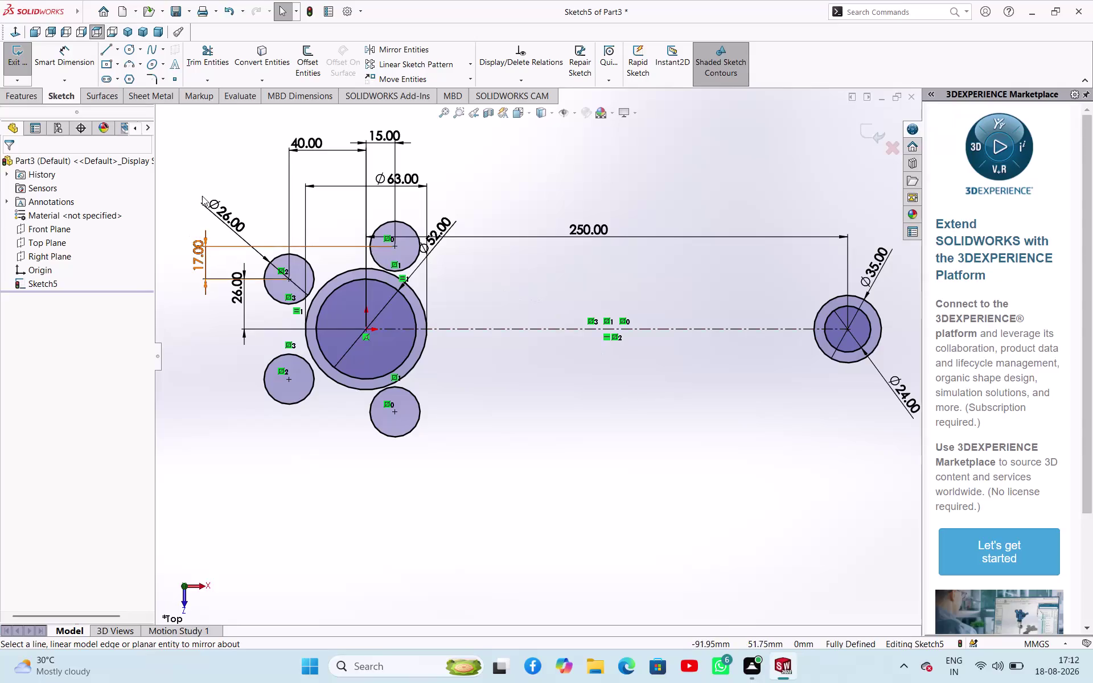
Draw 3-point arcs joining upper-left to top, the two left circles, and lower-left to bottom.
click(131, 59)
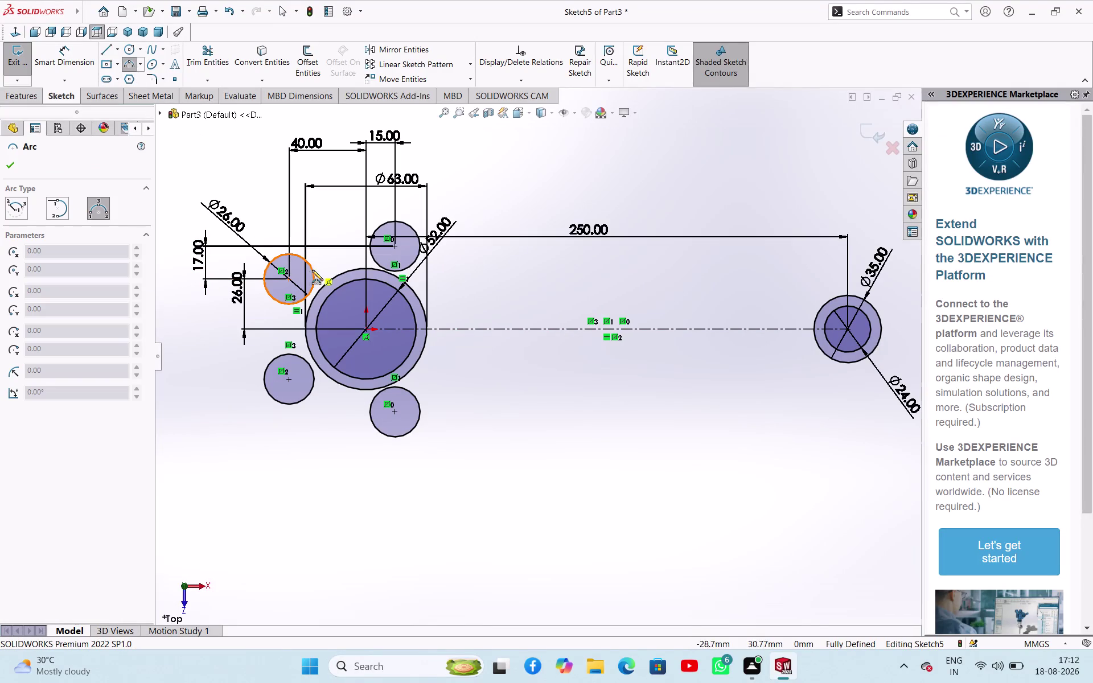
click(309, 266)
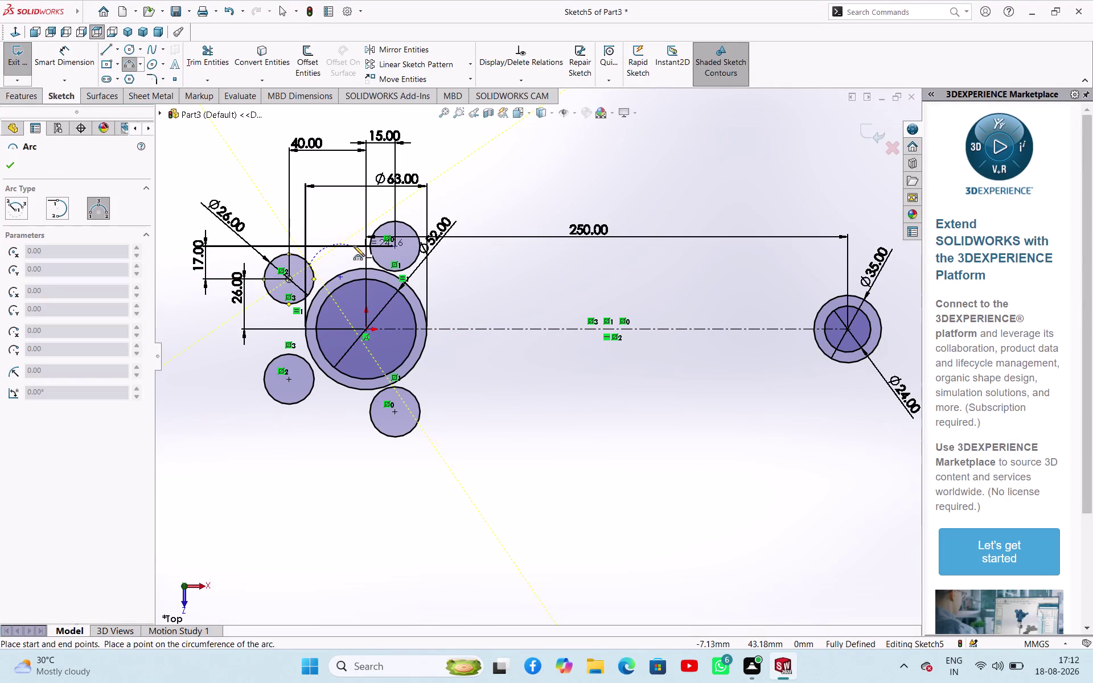
click(369, 241)
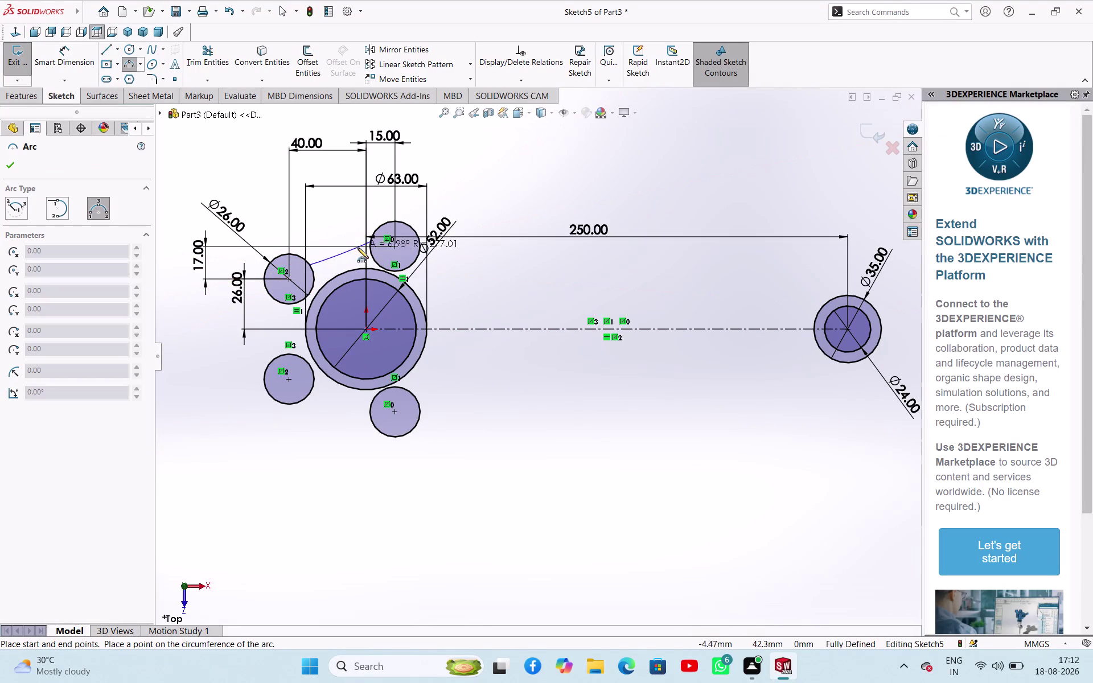
click(353, 256)
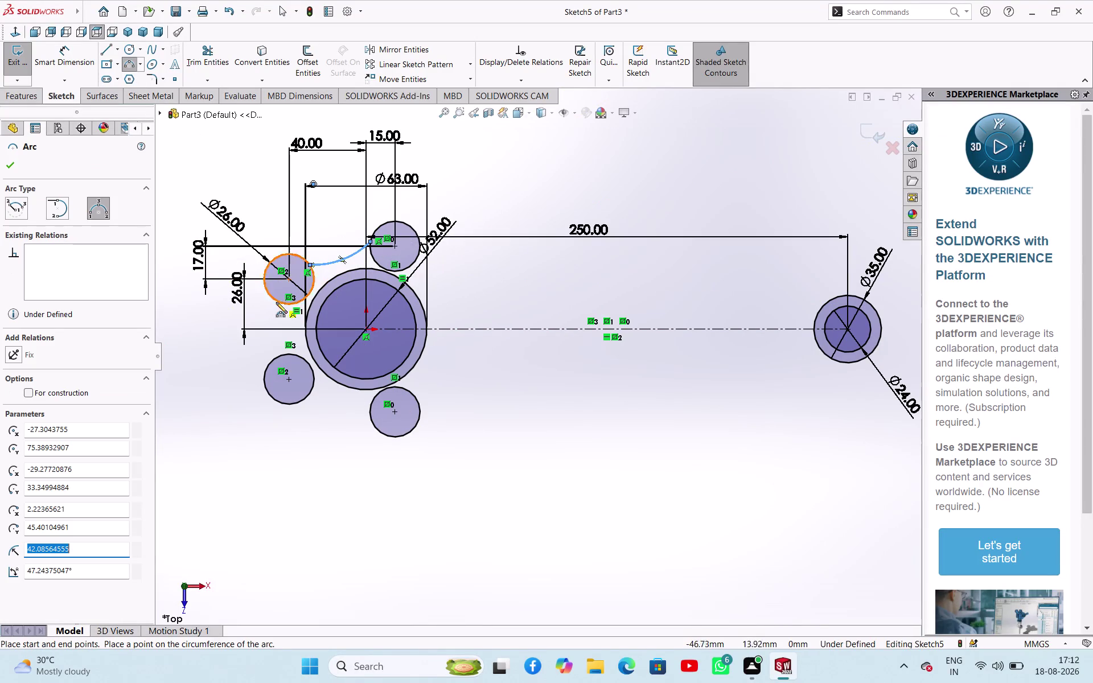
click(278, 301)
click(277, 358)
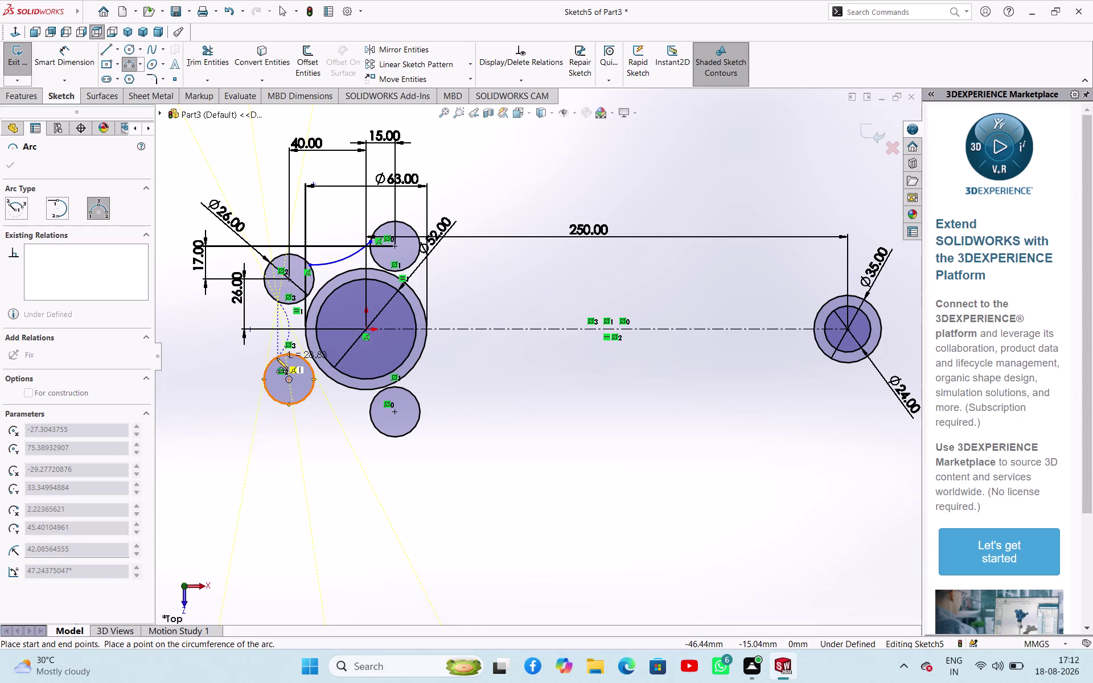
click(297, 338)
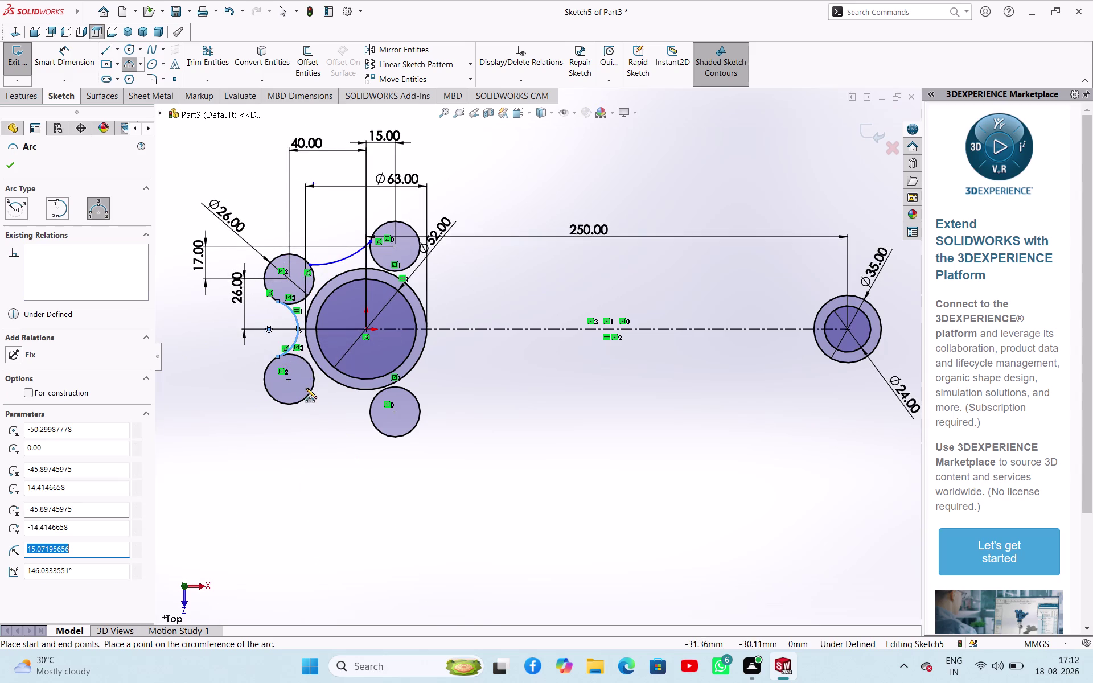
click(297, 404)
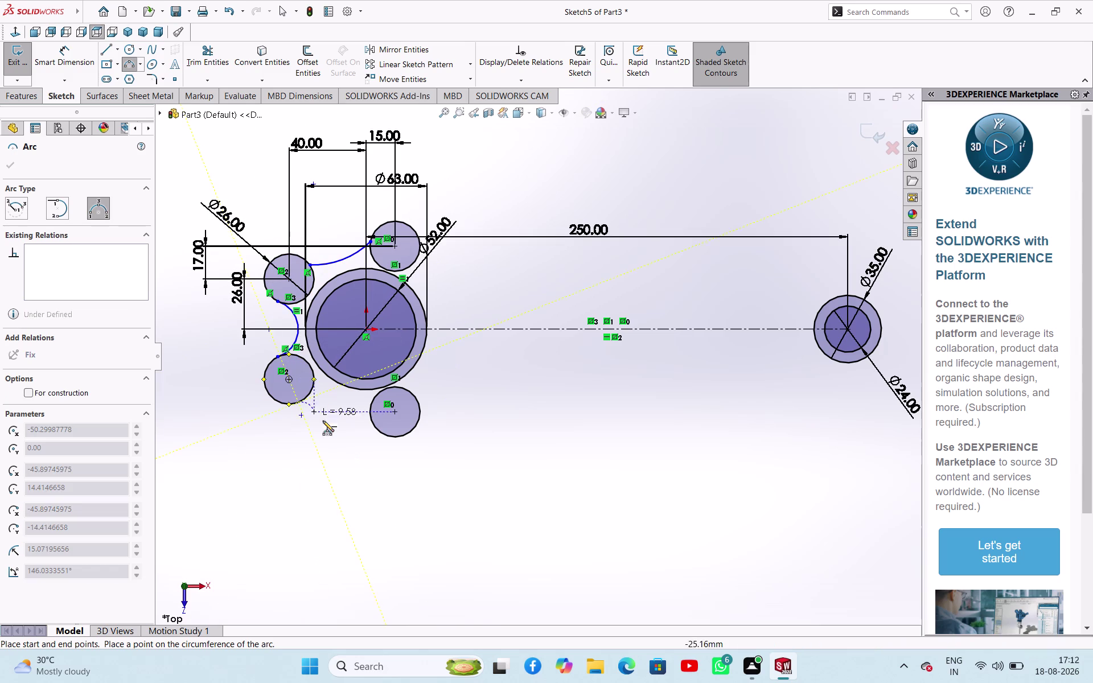
click(370, 423)
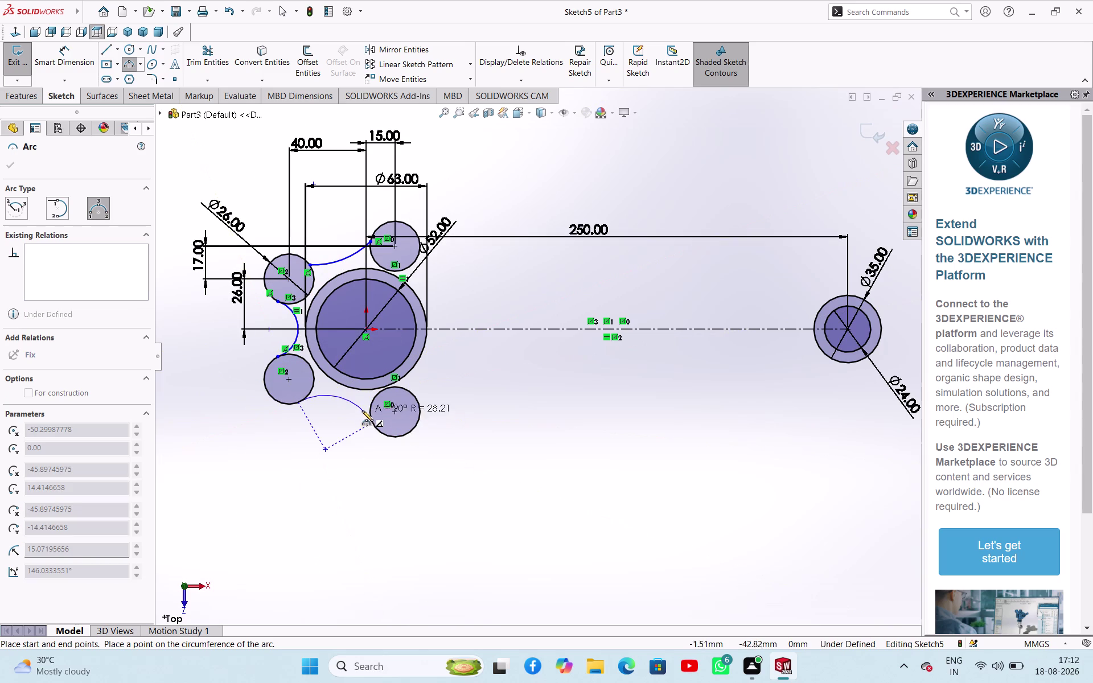
click(358, 400)
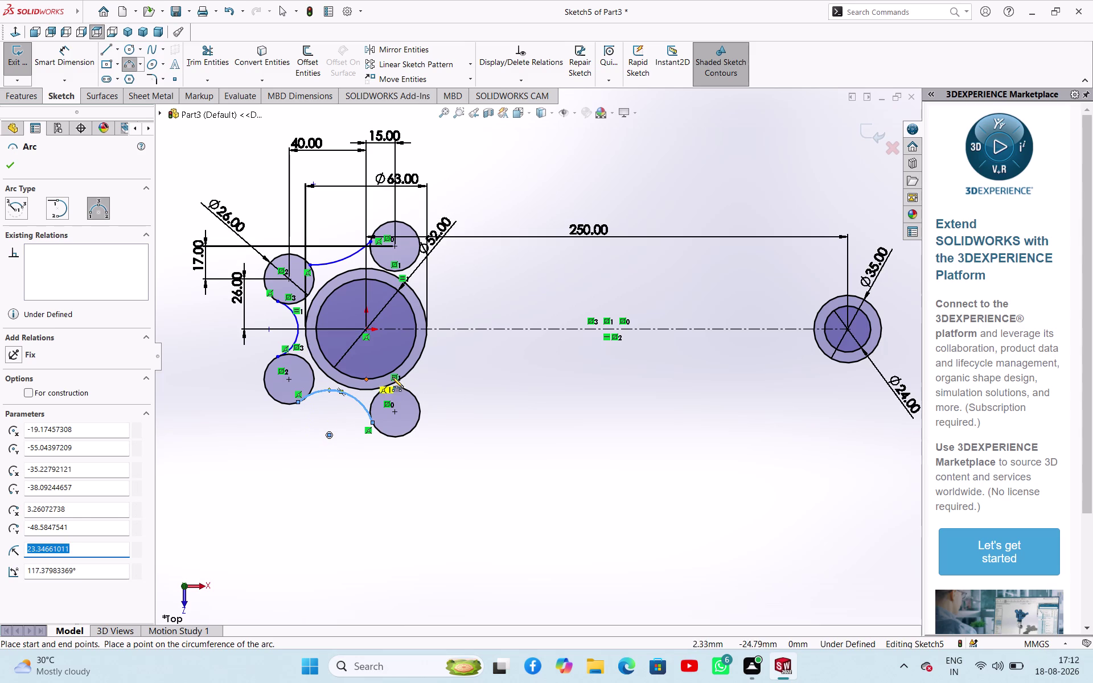
right_click(446, 398)
click(462, 411)
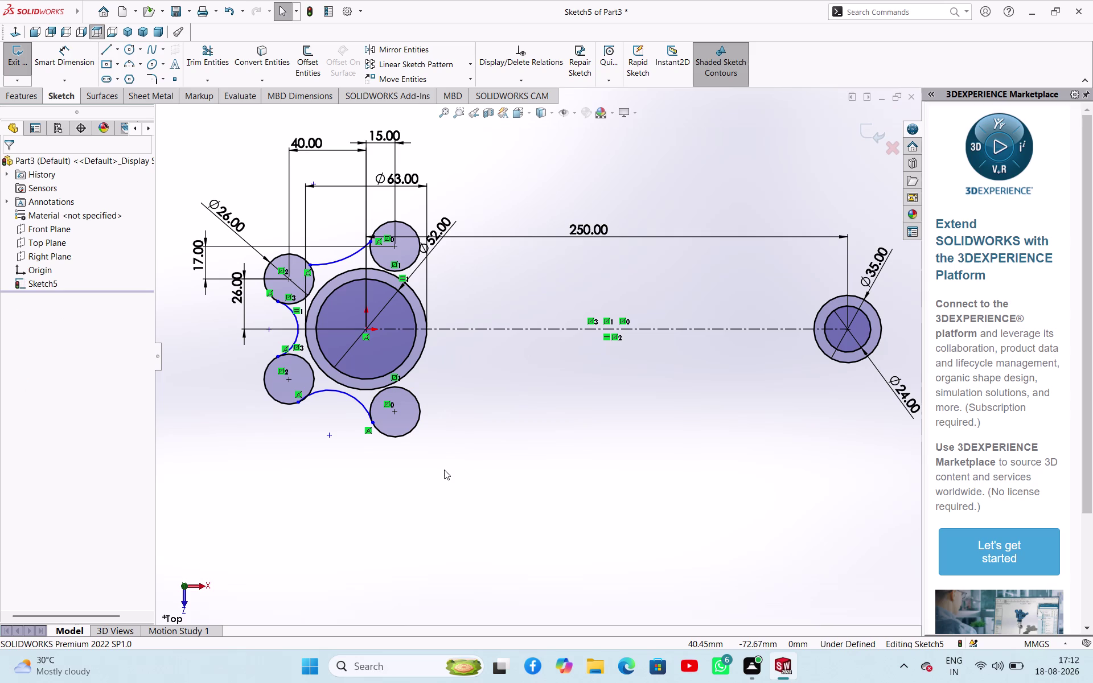
right_drag(365, 497, 377, 439)
Dimension the left and lower connecting arcs to a 72 mm radius.
click(297, 338)
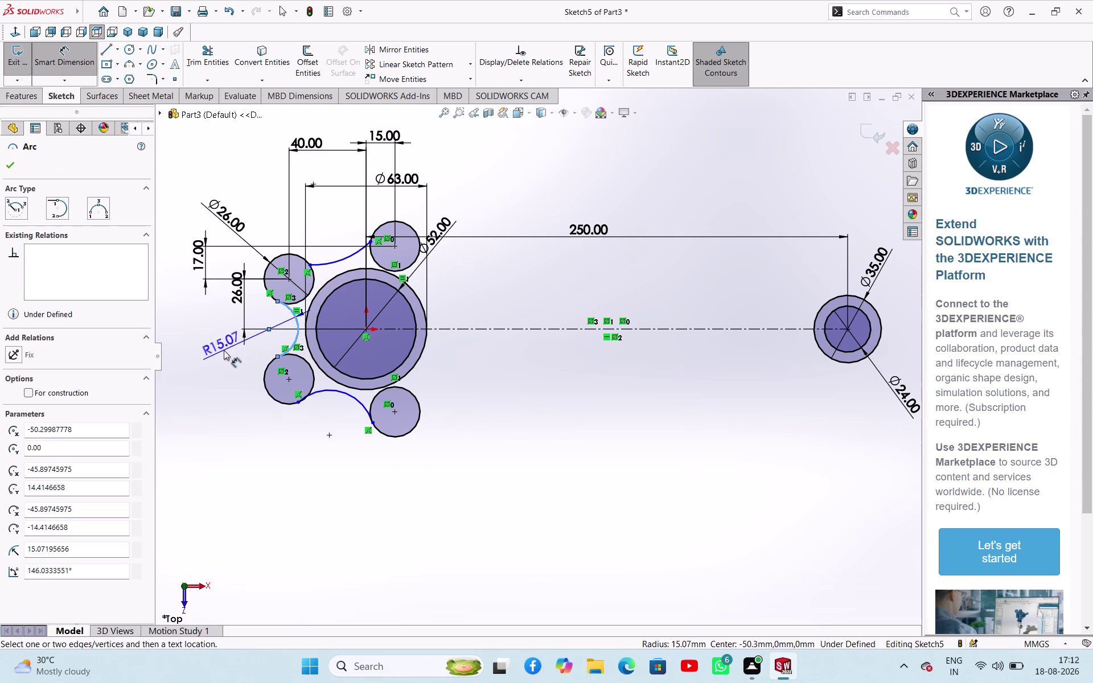
click(224, 350)
text(7)
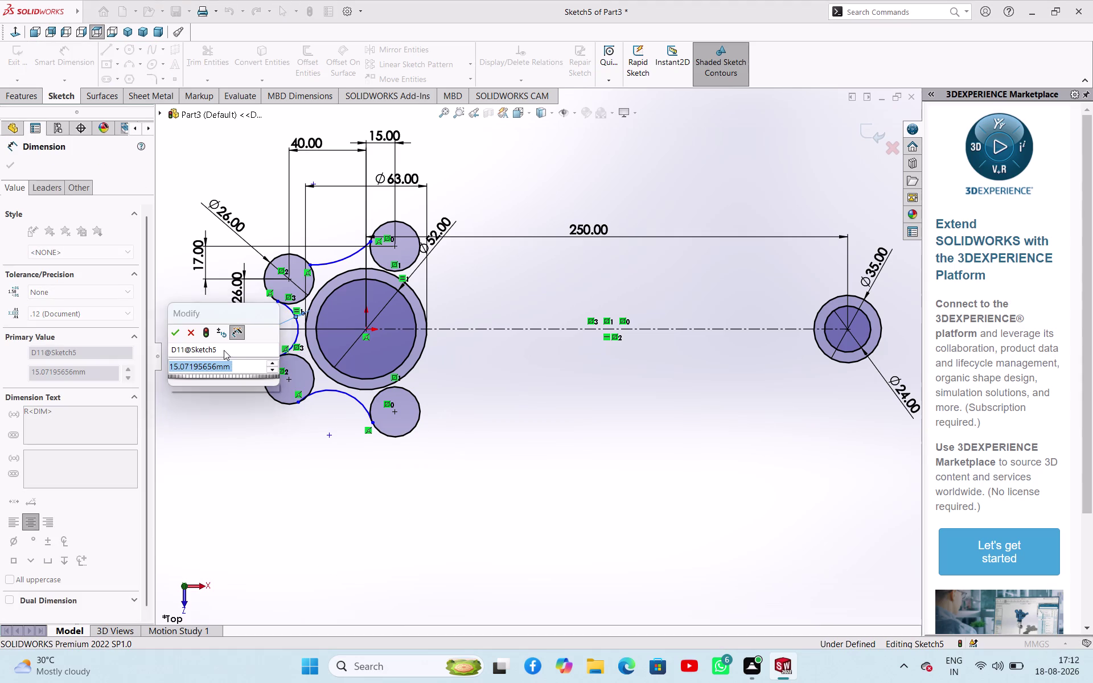
text(2)
key(Return)
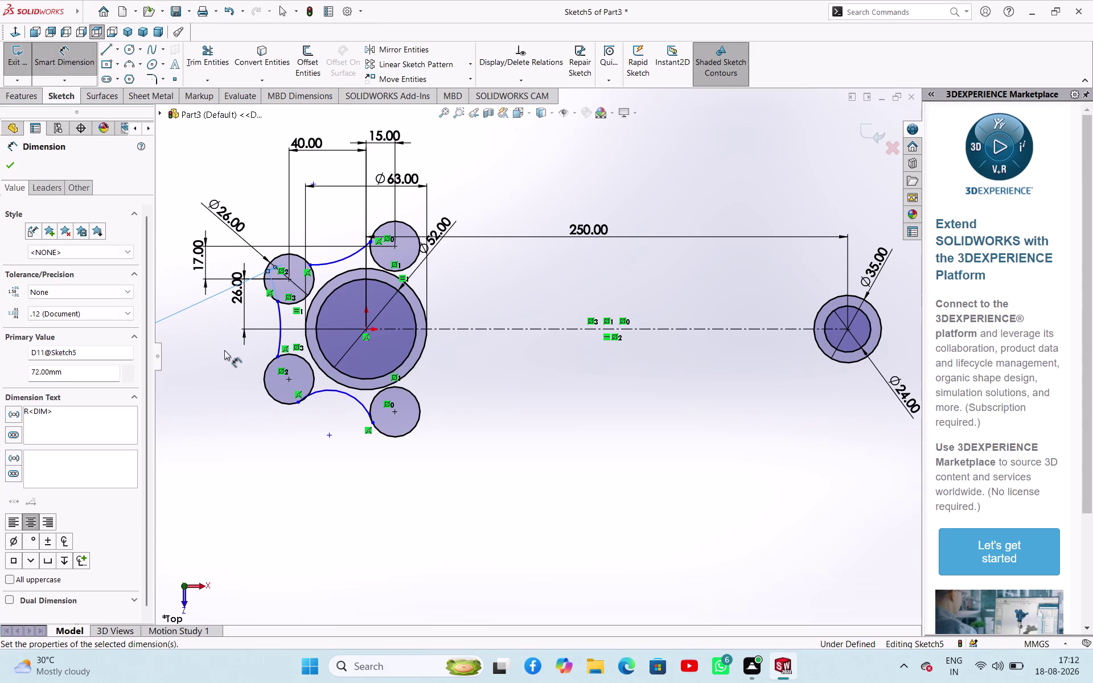
click(355, 399)
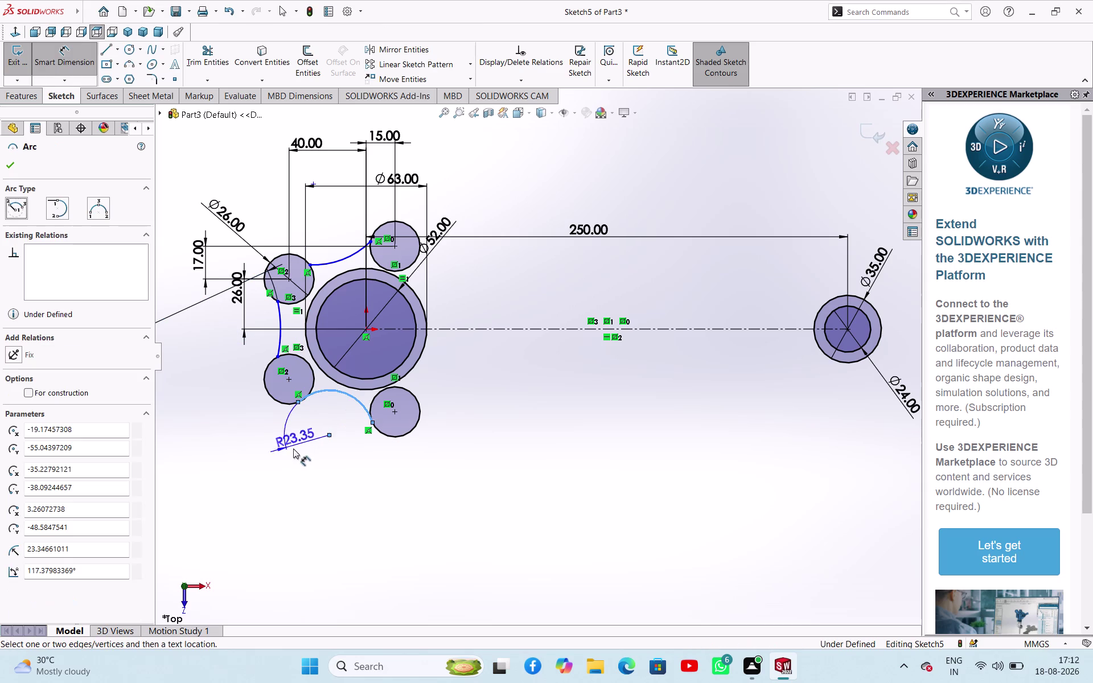
click(287, 454)
text(72)
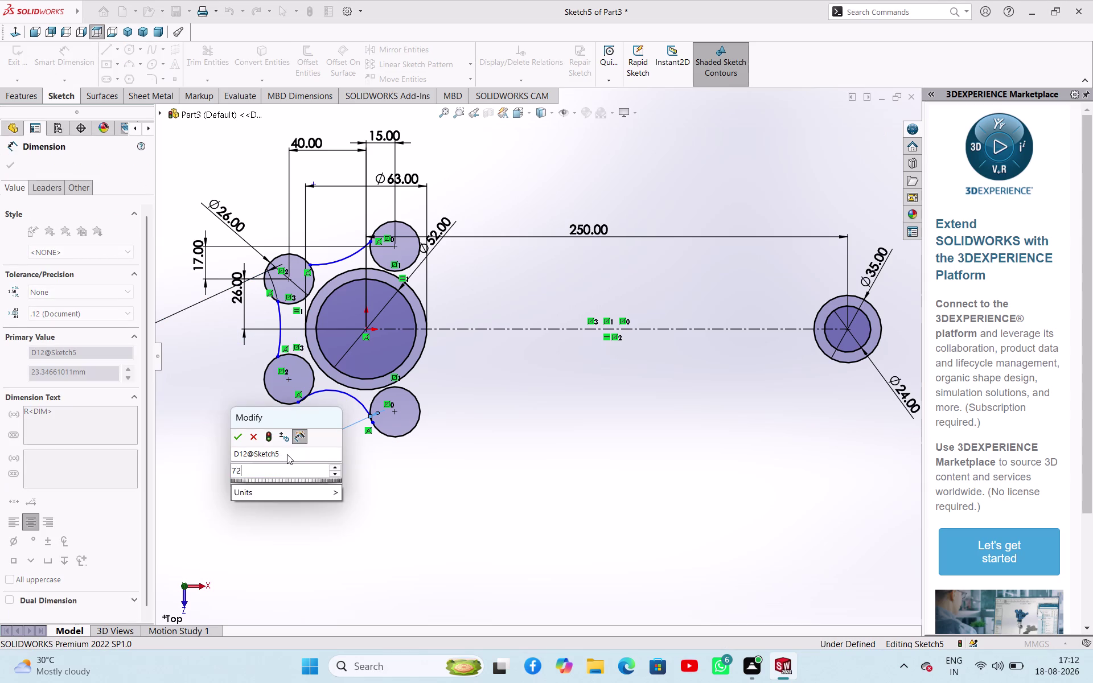
key(Return)
Dimension the upper connecting arc to a 72 mm radius and exit dimensioning.
click(343, 259)
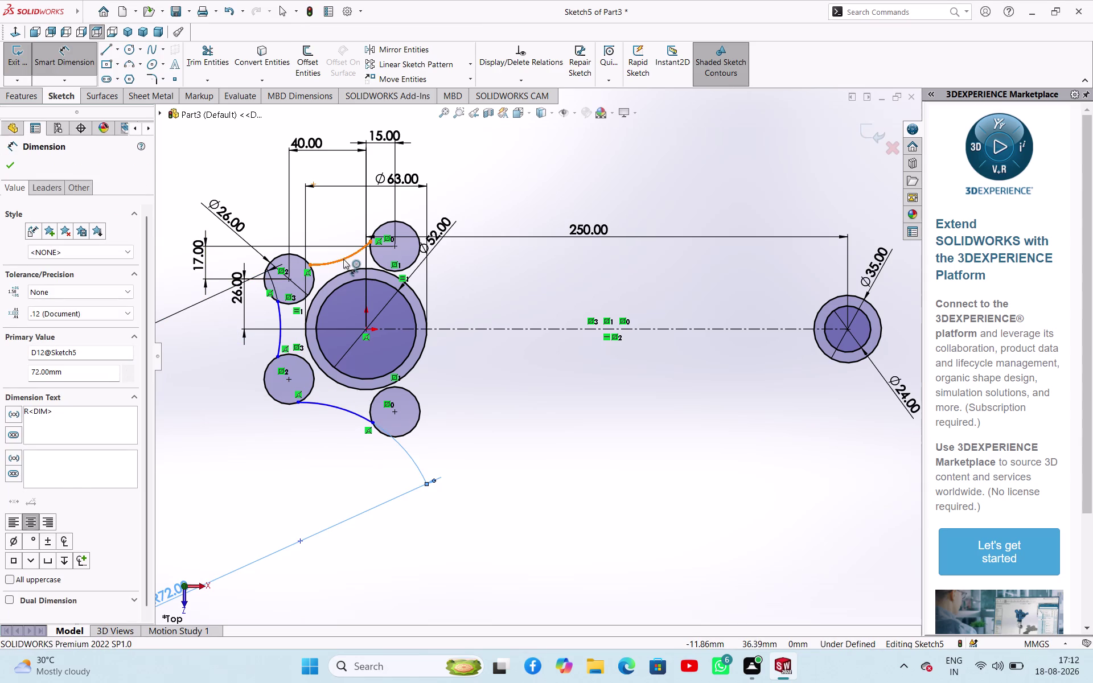
click(322, 213)
text(7)
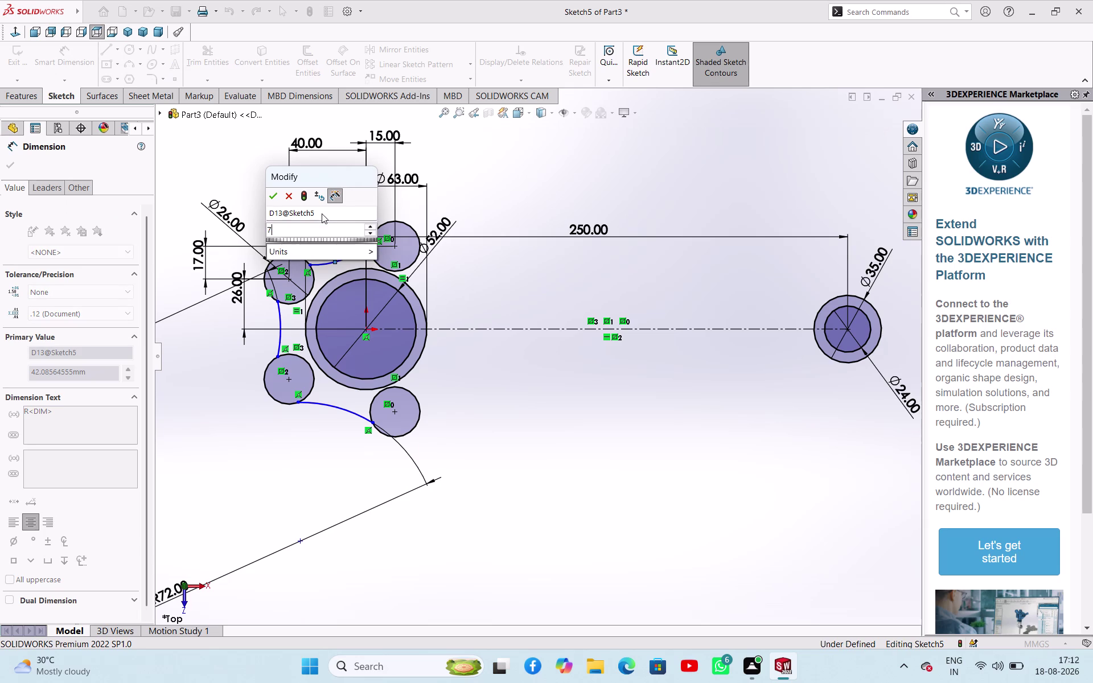
text(2)
key(Return)
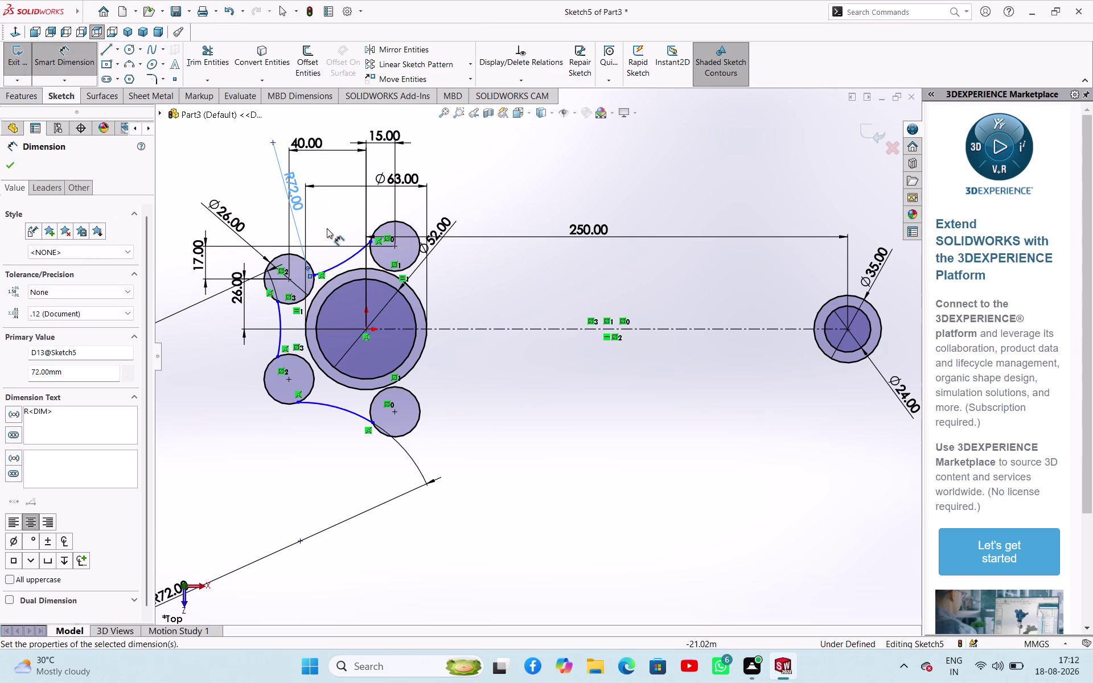
scroll(down, 3)
scroll(up, 3)
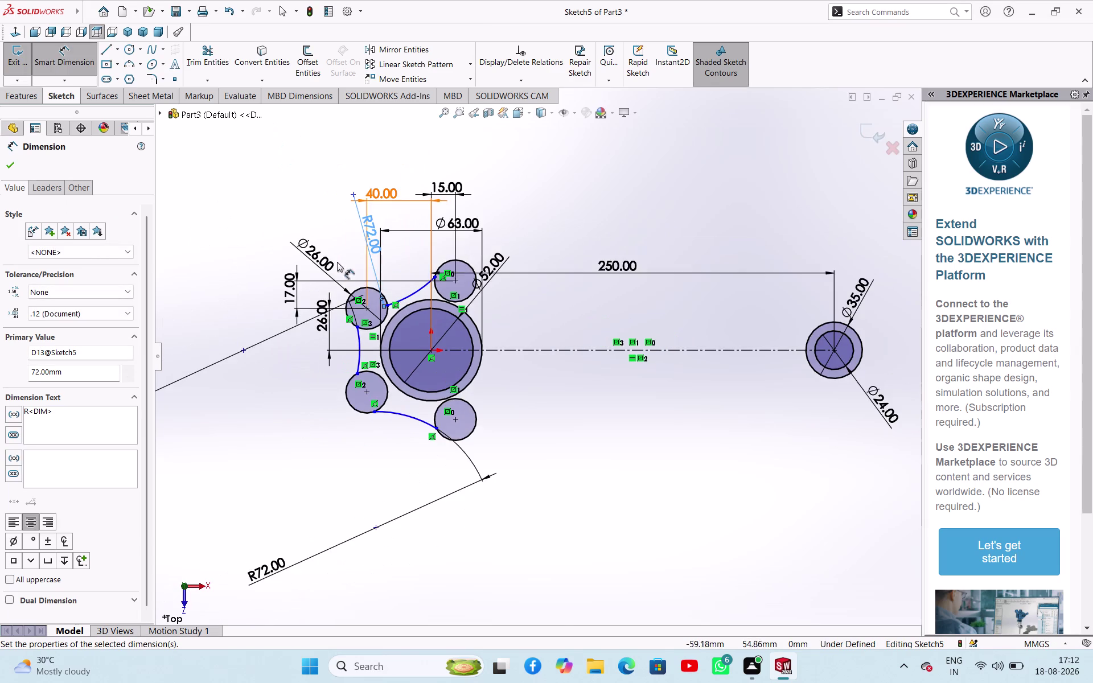
scroll(down, 3)
scroll(up, 3)
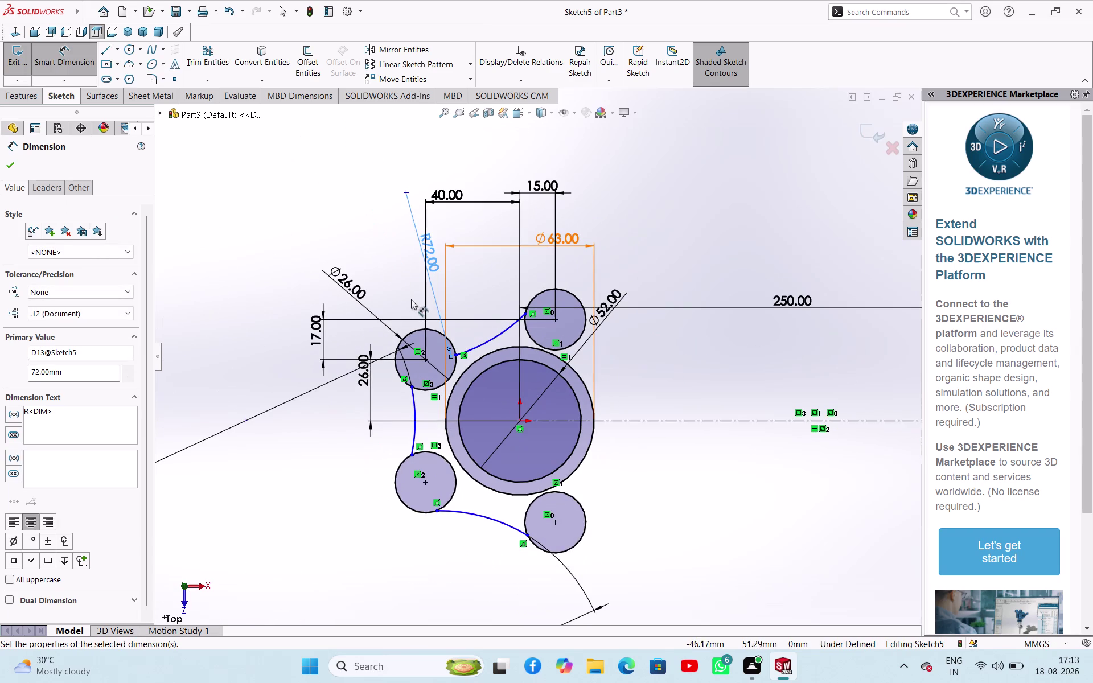
key(Escape)
key(Escape)
click(433, 263)
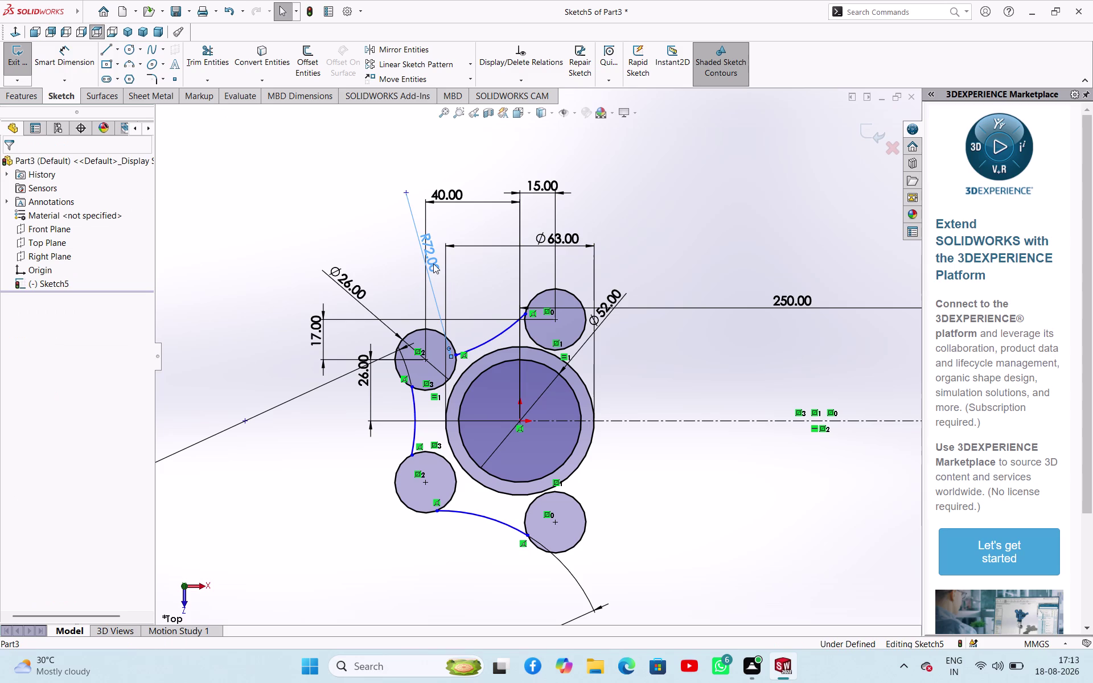
Inspect the upper connecting arc's radius, then delete that arc.
key(Delete)
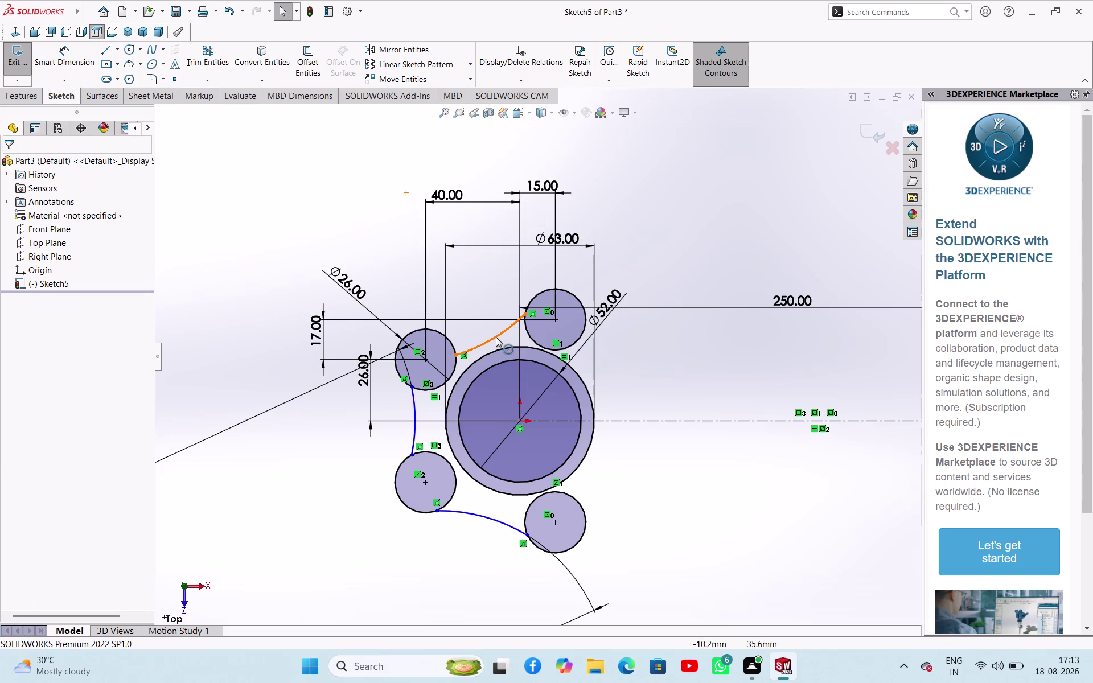
click(496, 337)
right_drag(393, 246, 376, 140)
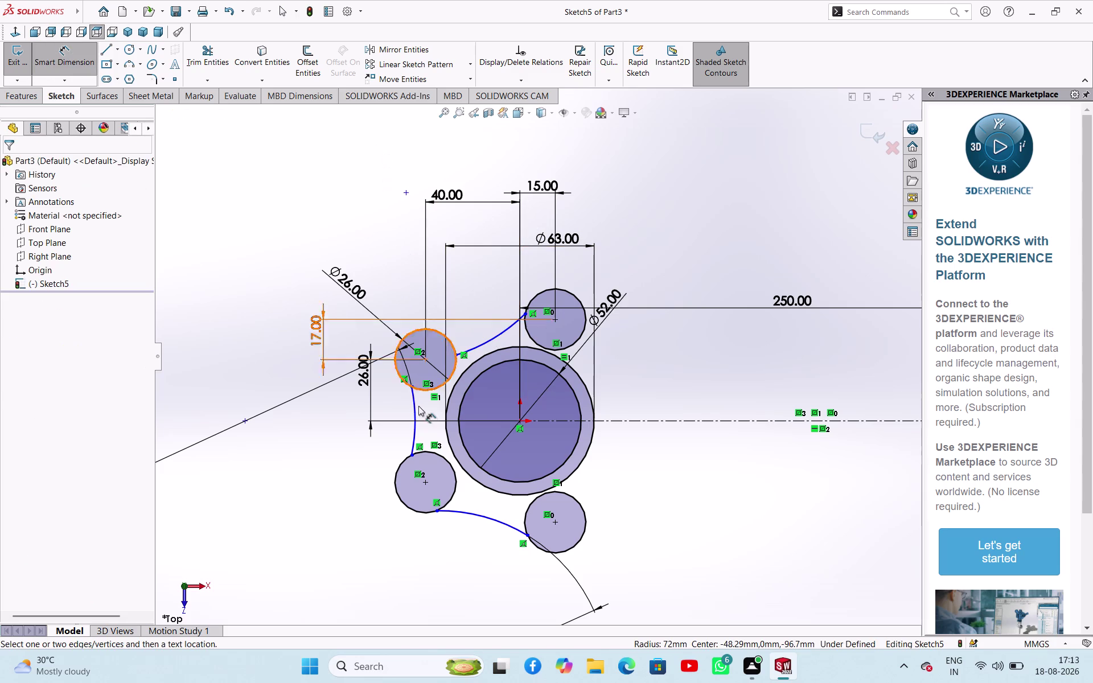
click(502, 335)
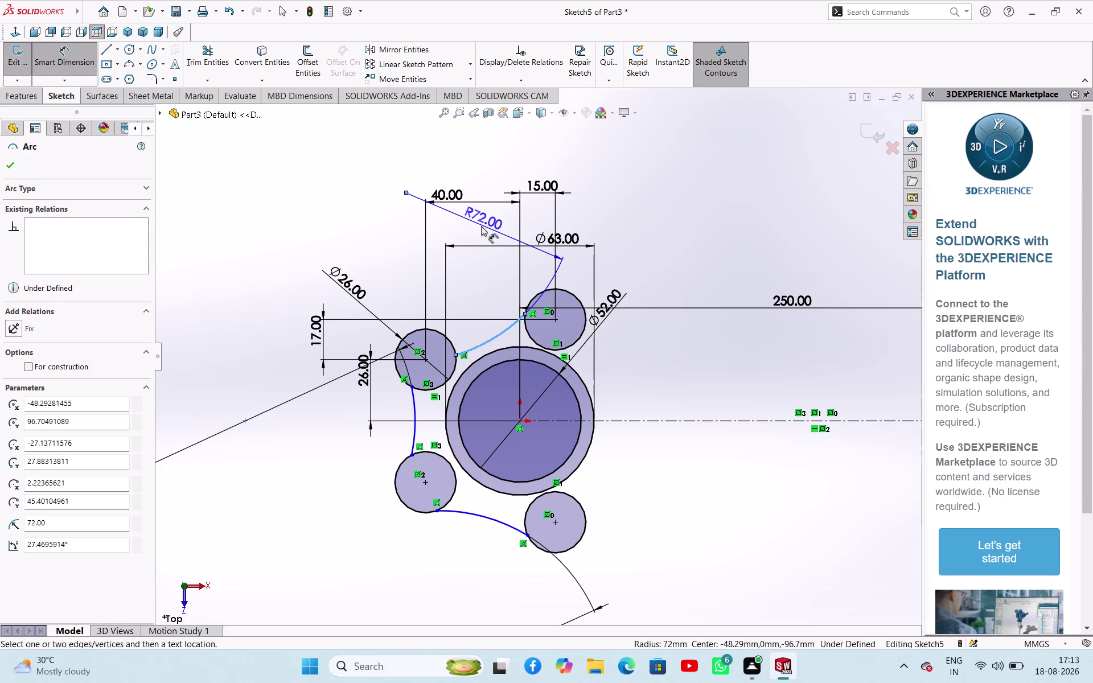
key(Escape)
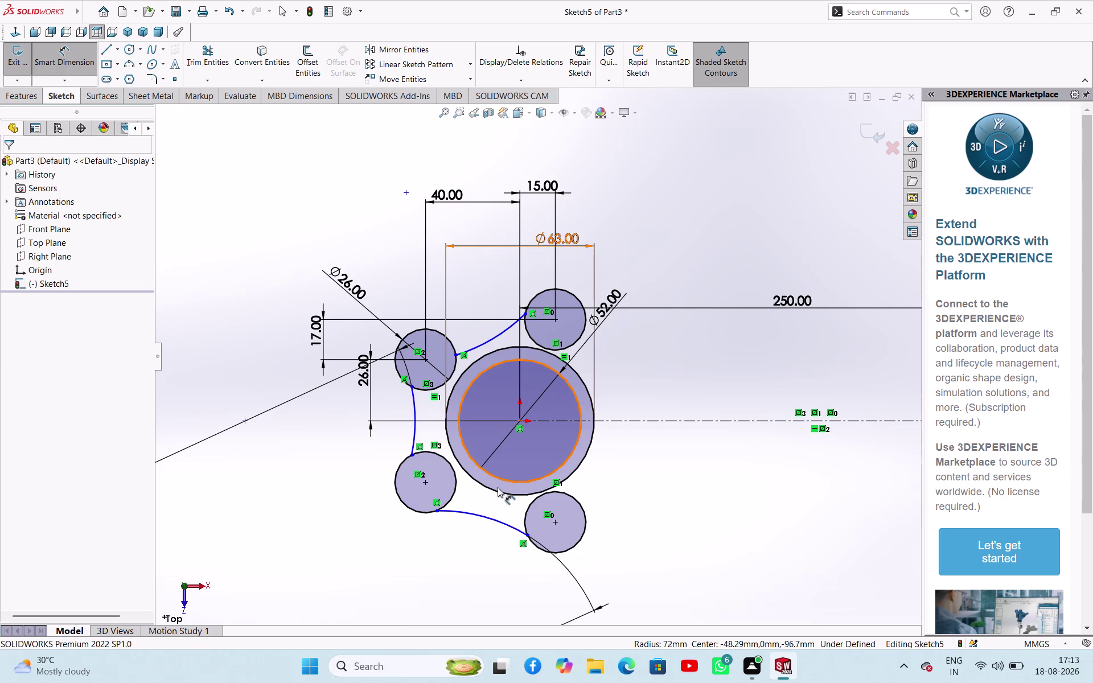
key(Escape)
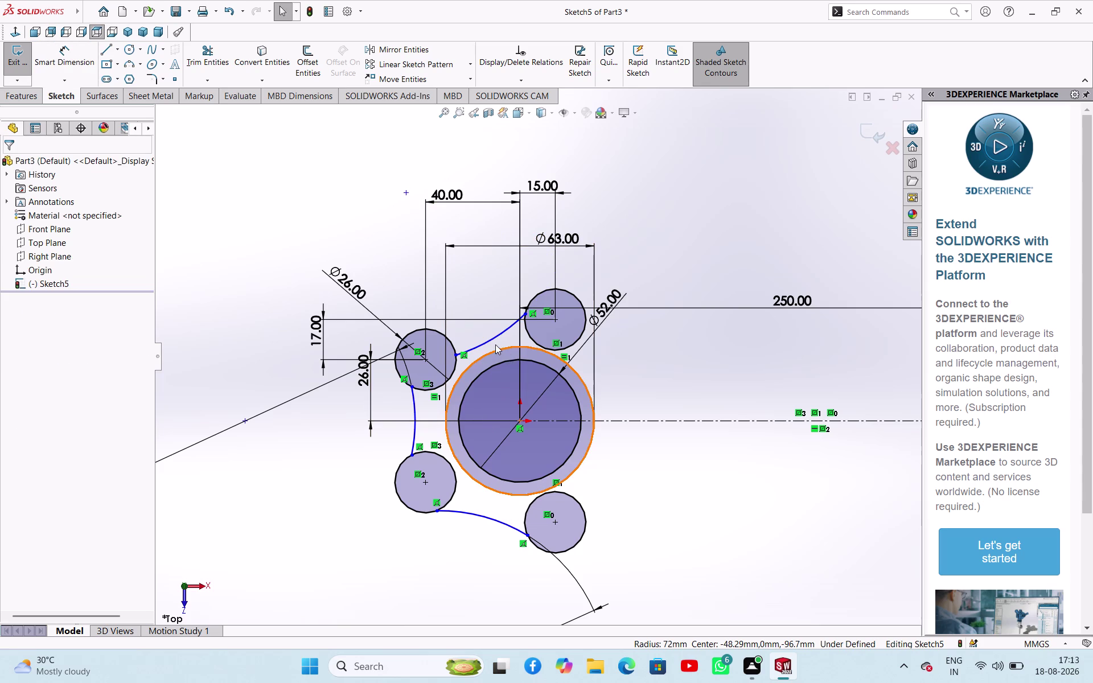
click(494, 339)
key(Delete)
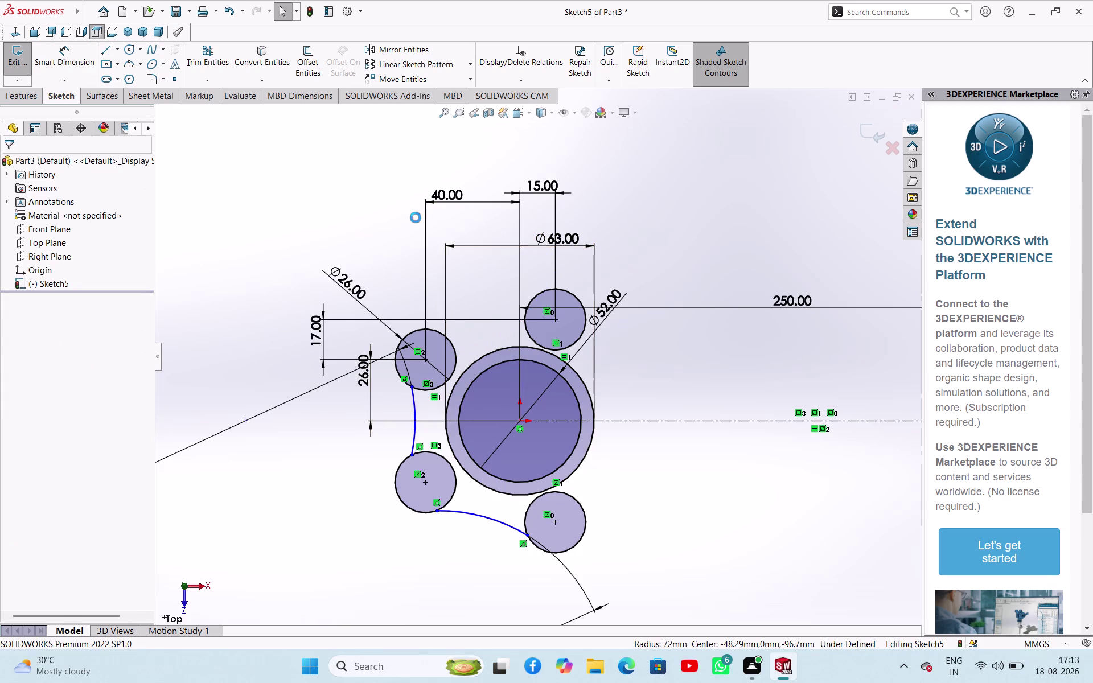
Mirror the lower connecting arc to the top about the horizontal centreline.
click(485, 516)
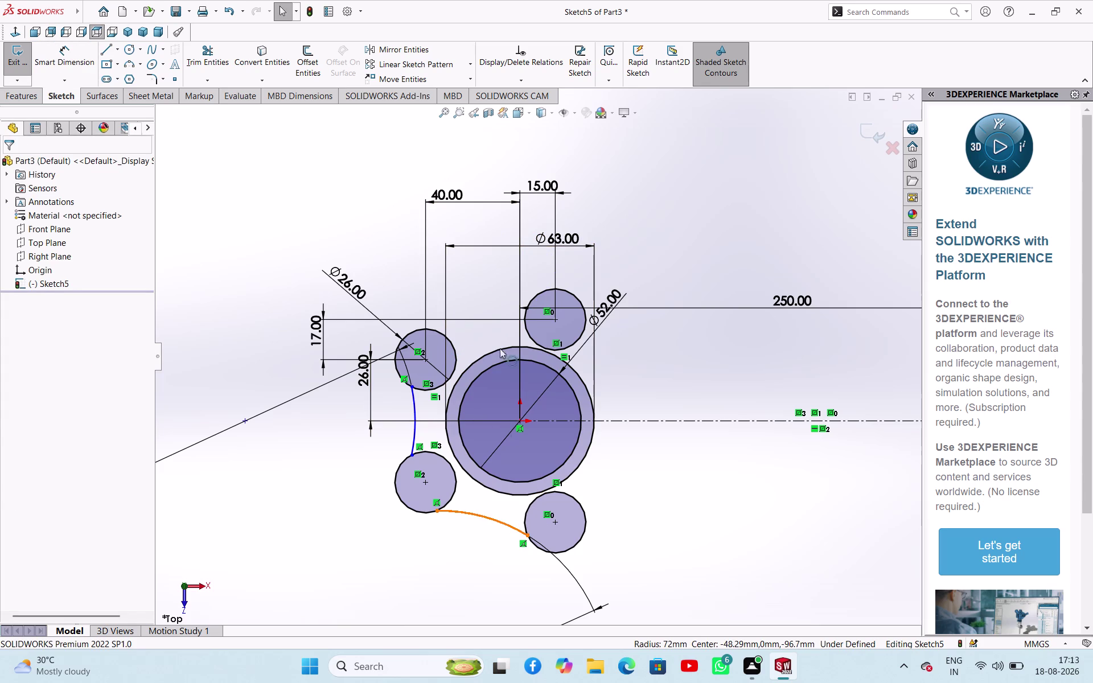
click(418, 46)
click(96, 336)
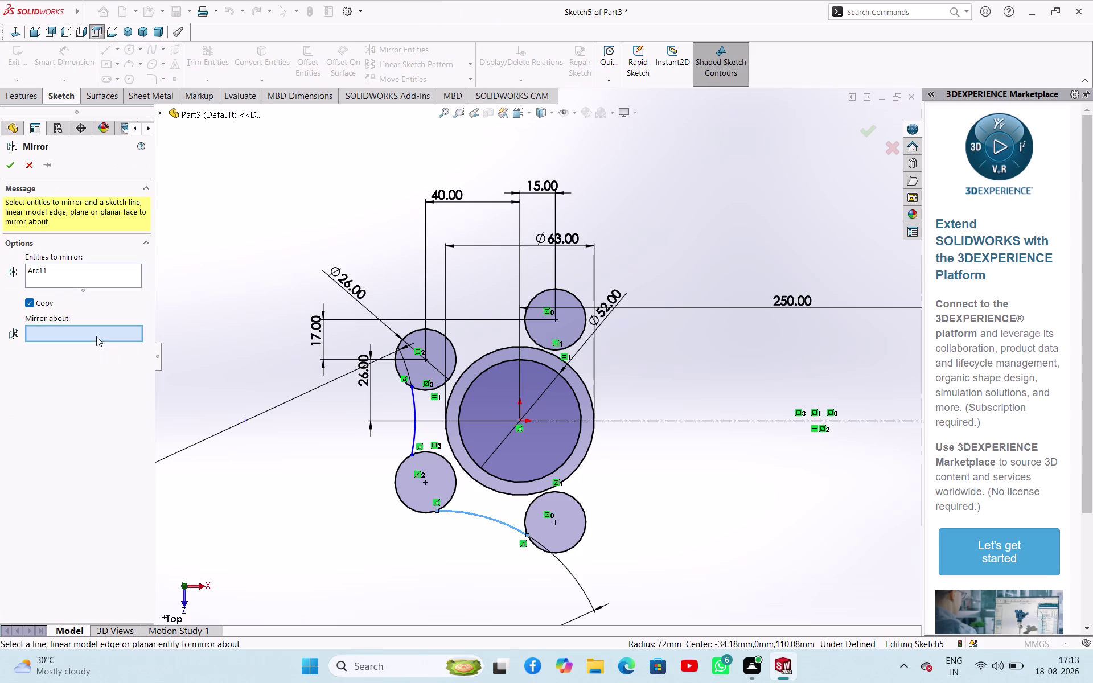
click(664, 421)
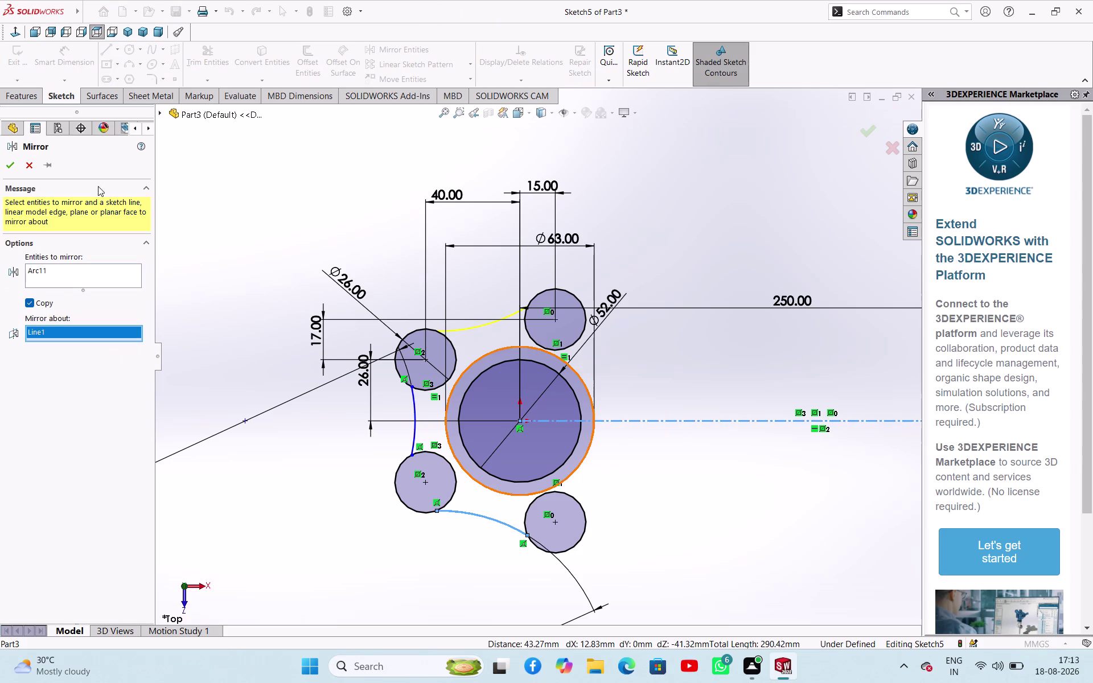
click(13, 164)
click(256, 221)
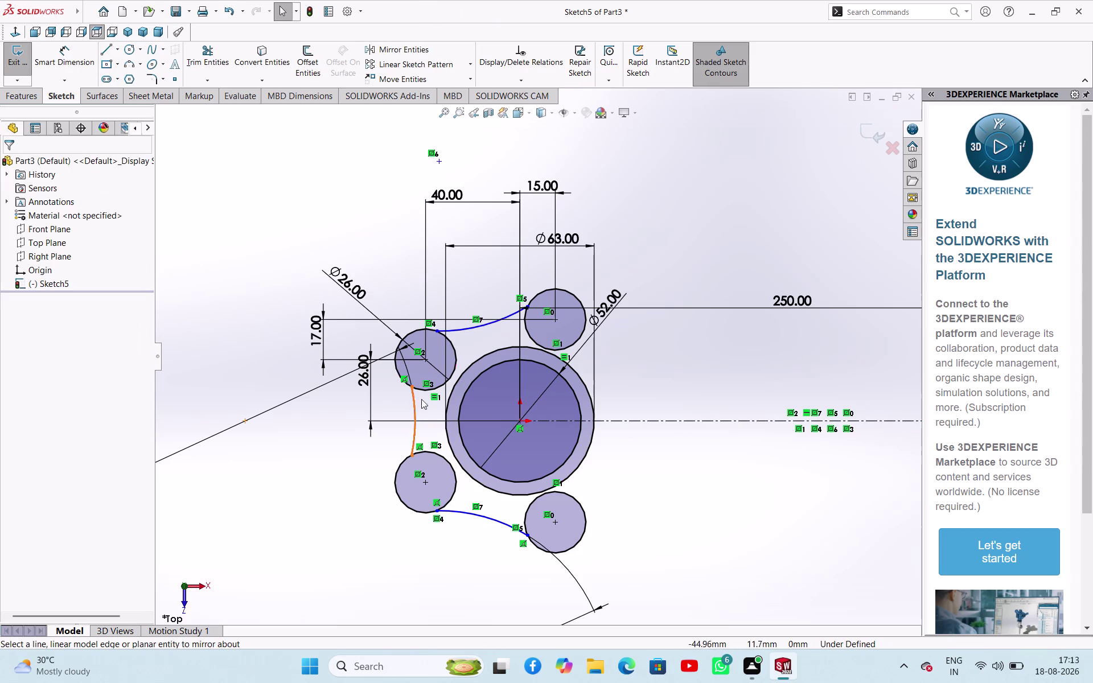
click(309, 429)
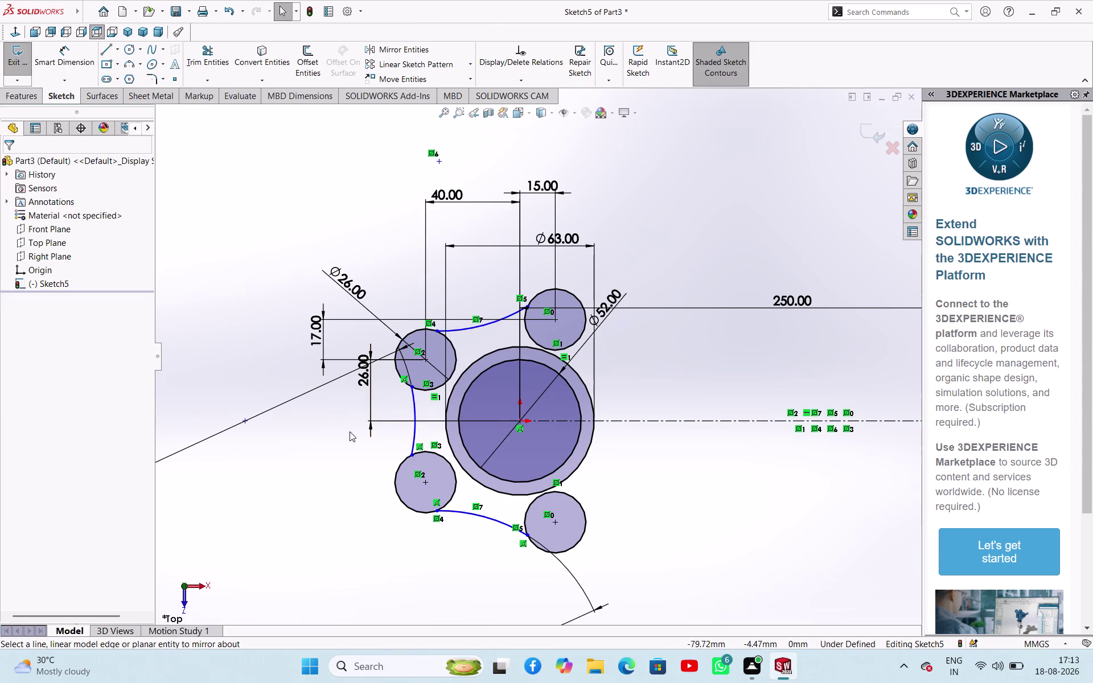
scroll(down, 3)
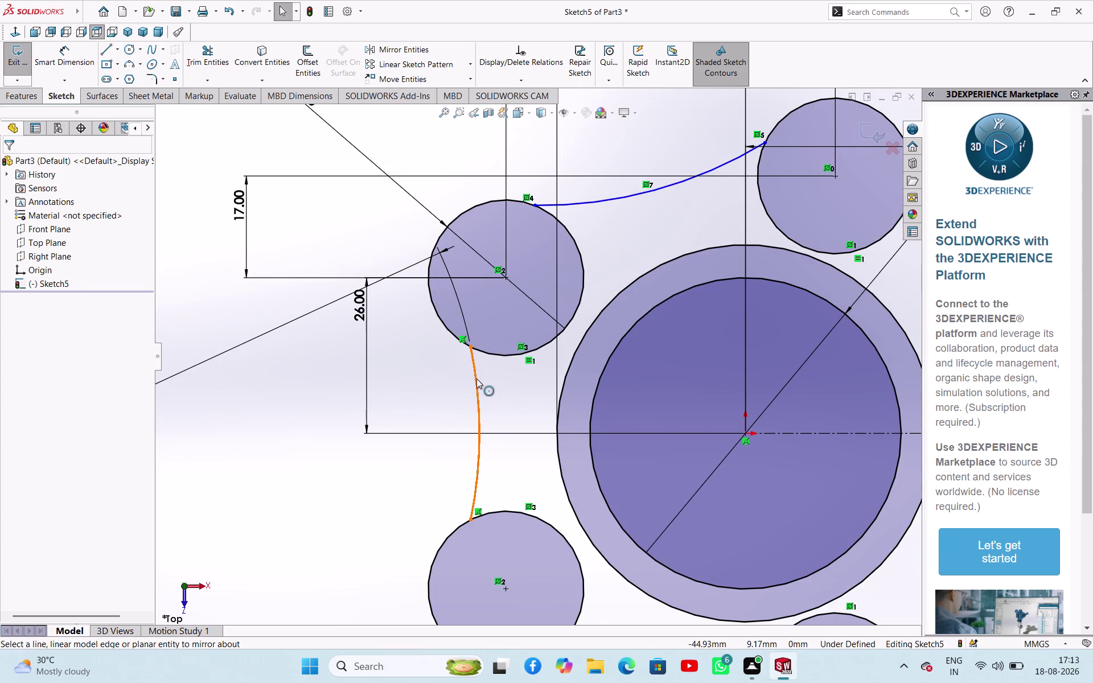
Make the left connecting arc tangent to the upper-left and lower-left small circles.
click(477, 379)
click(491, 357)
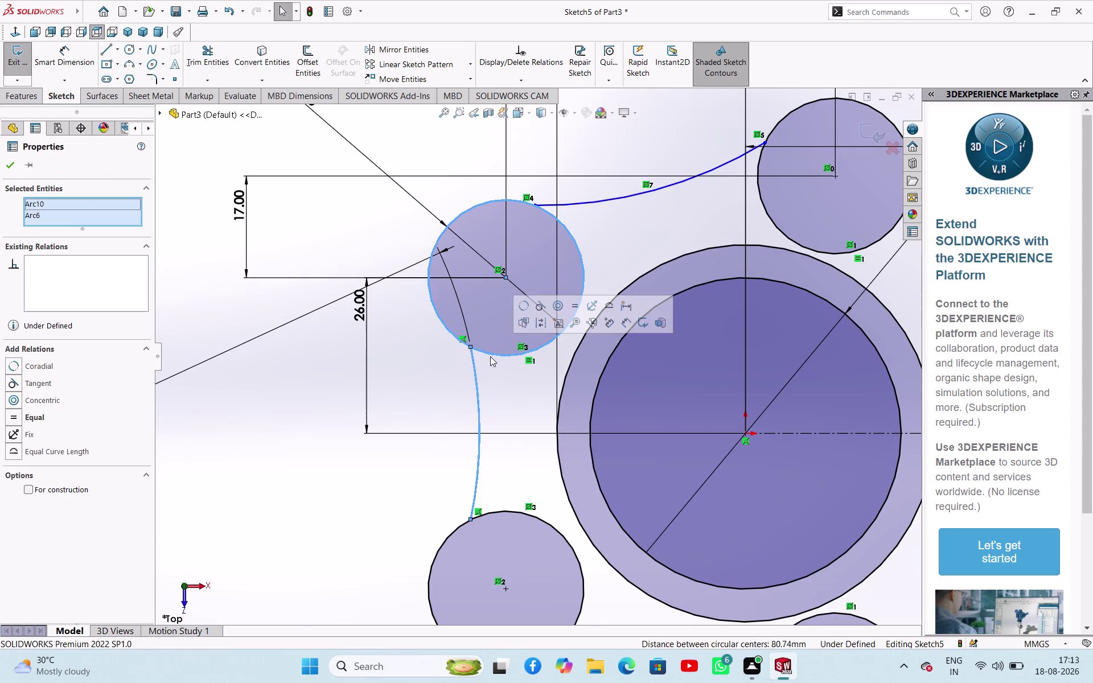
click(539, 310)
click(477, 405)
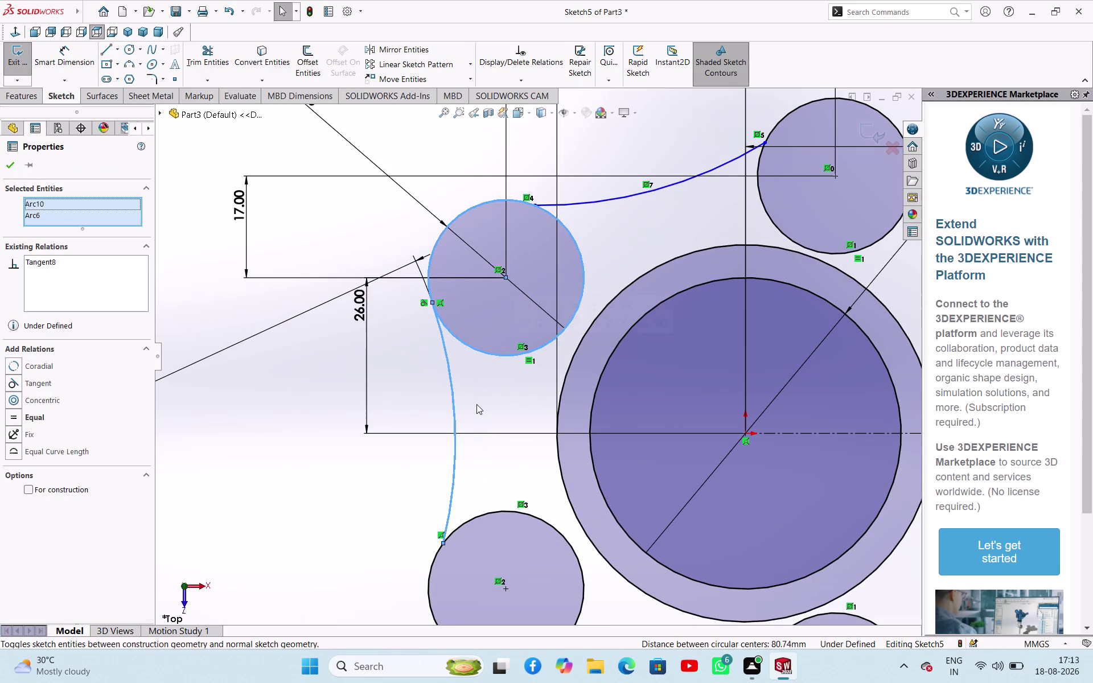
click(464, 525)
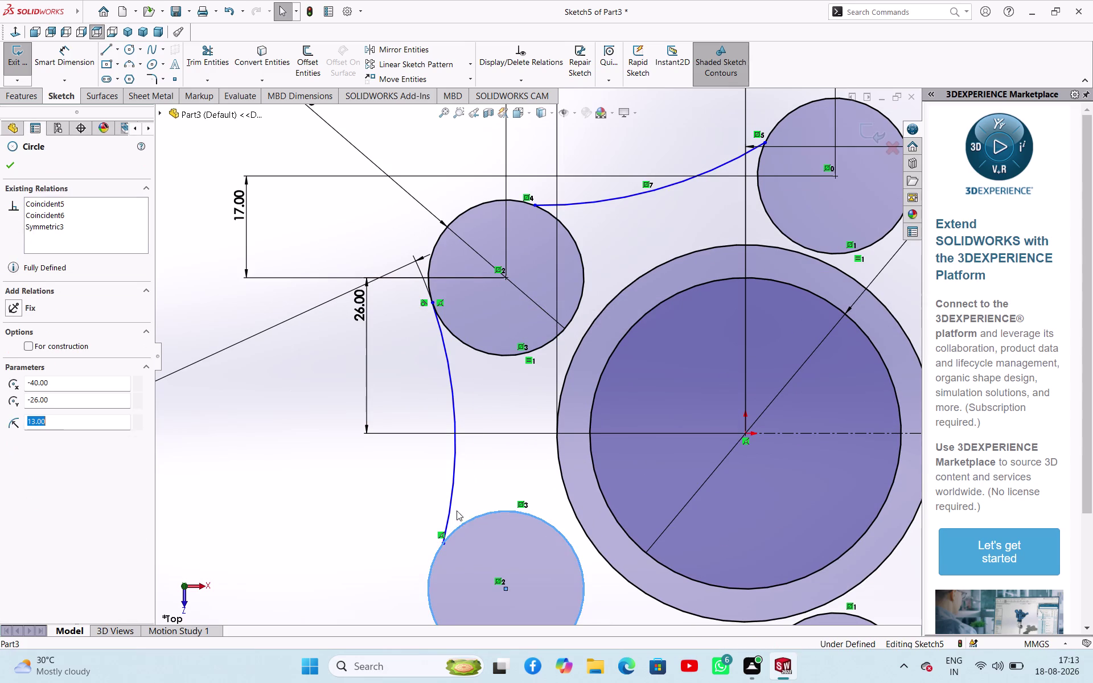
click(448, 502)
click(501, 457)
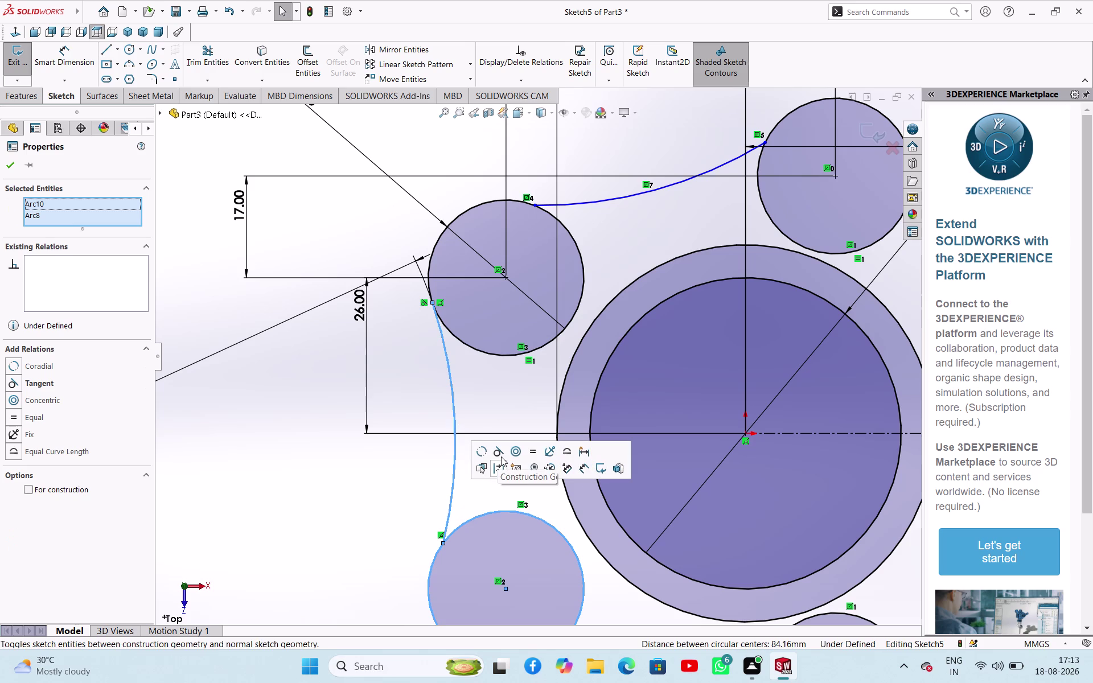
click(335, 480)
scroll(up, 3)
scroll(down, 3)
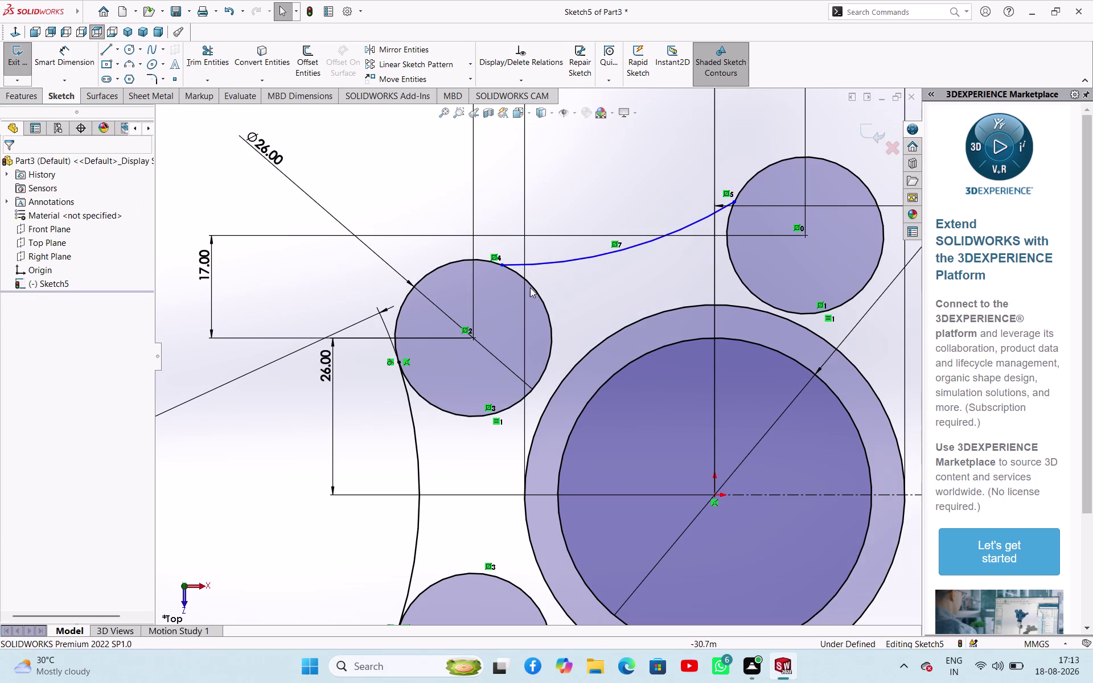
Make the top connecting arc tangent to the upper-left and upper-right small circles.
click(539, 295)
click(551, 266)
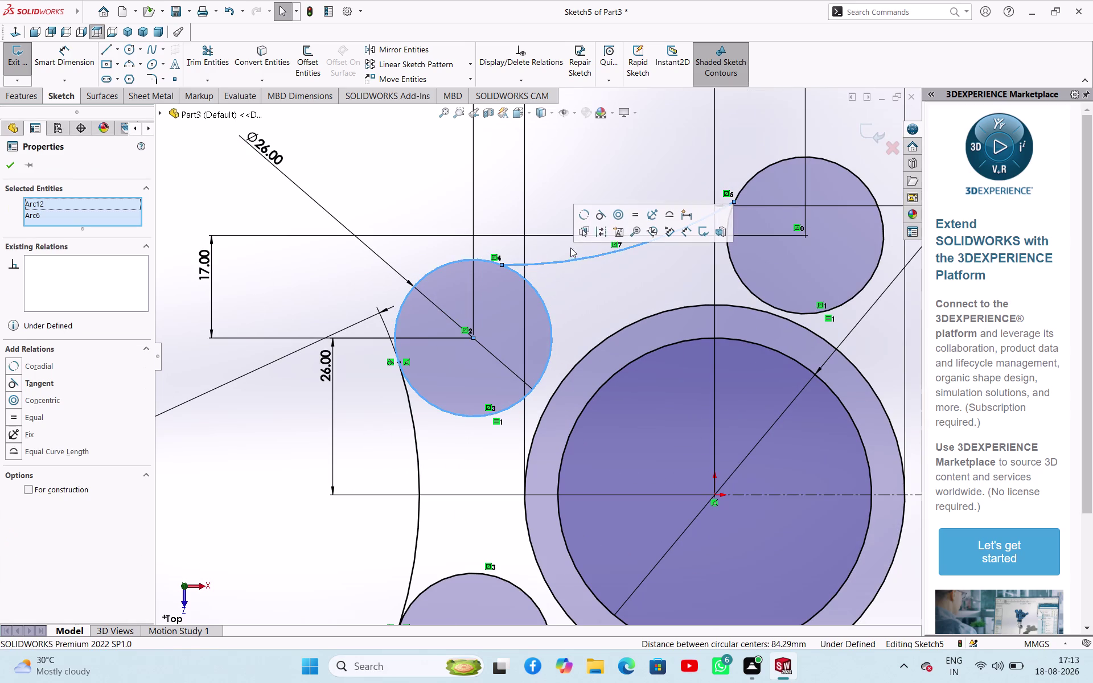
click(594, 223)
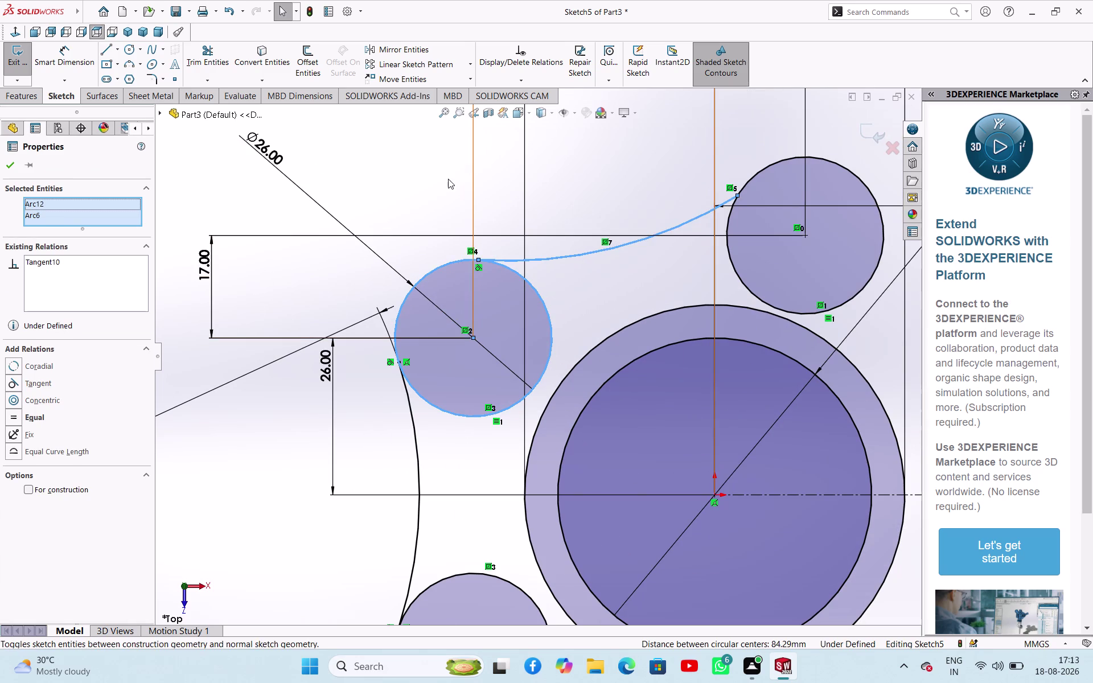
click(446, 177)
click(676, 225)
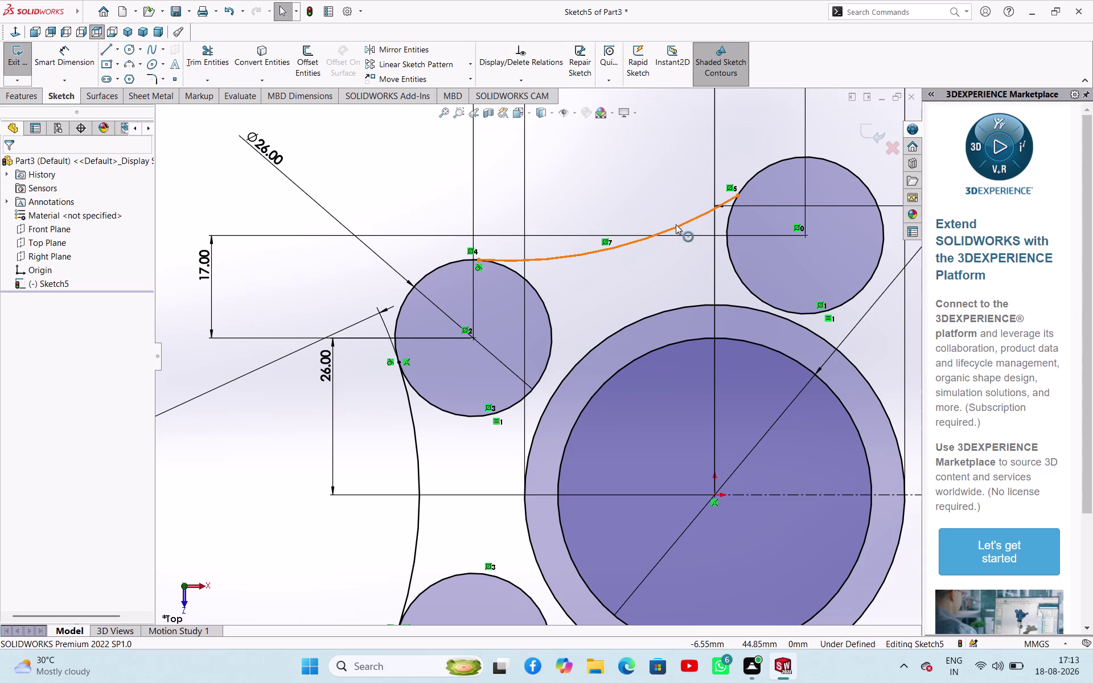
click(729, 252)
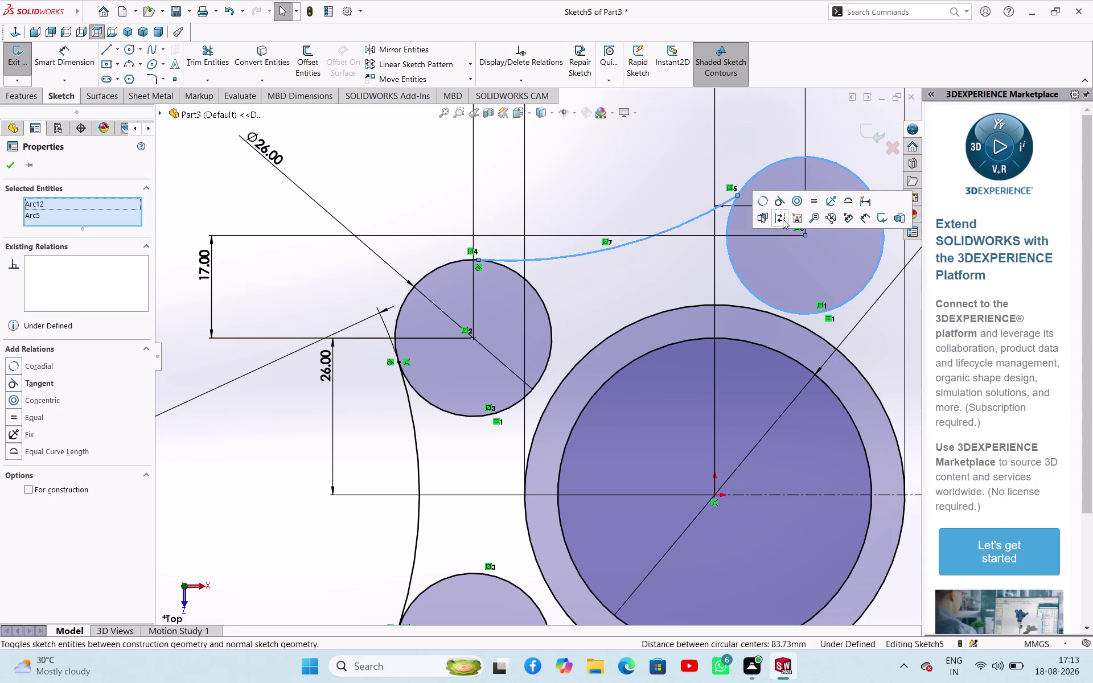
click(780, 204)
click(669, 257)
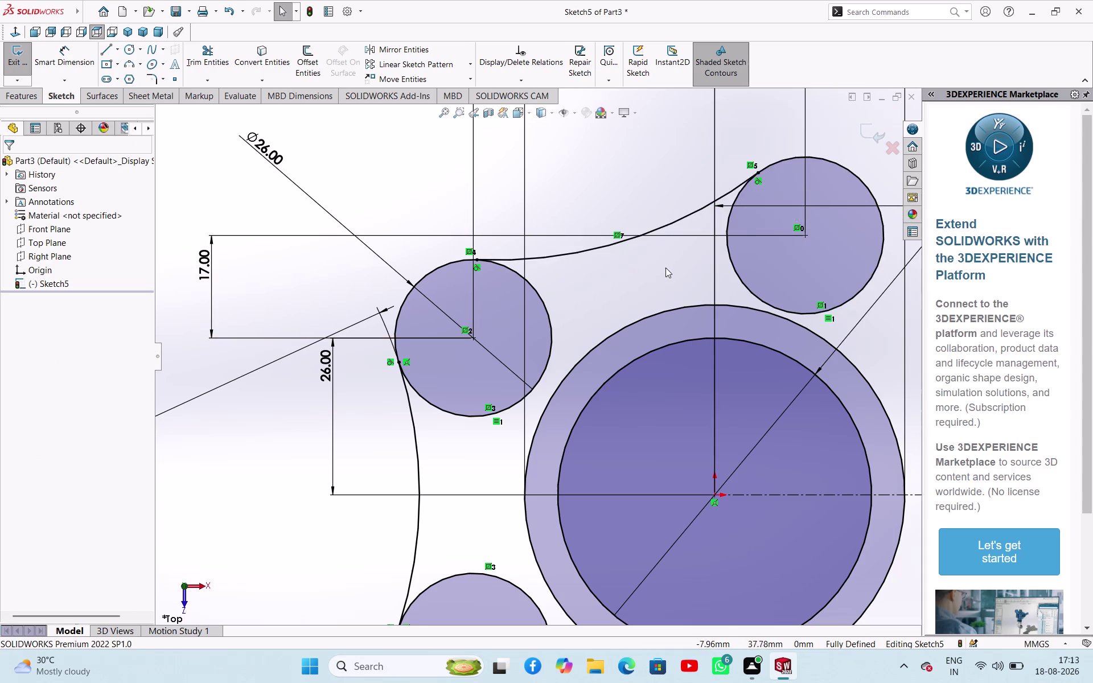
scroll(up, 3)
scroll(down, 3)
scroll(up, 3)
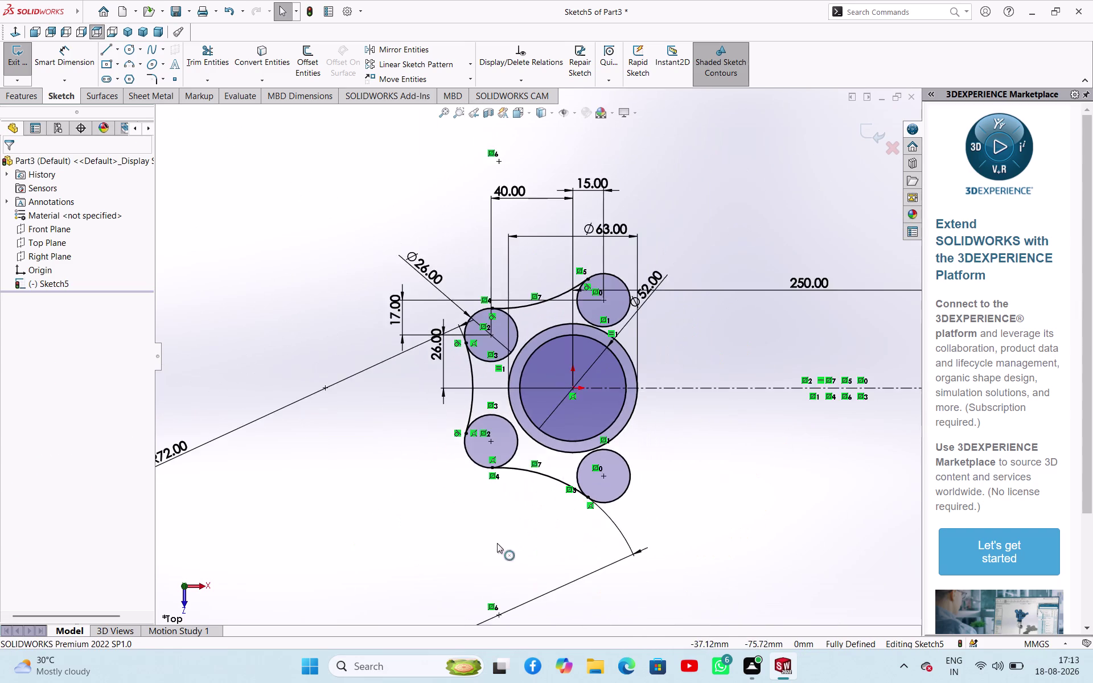
scroll(down, 3)
Make the bottom arc tangent to the lower-left and lower-right circles, fully defining the sketch.
click(533, 386)
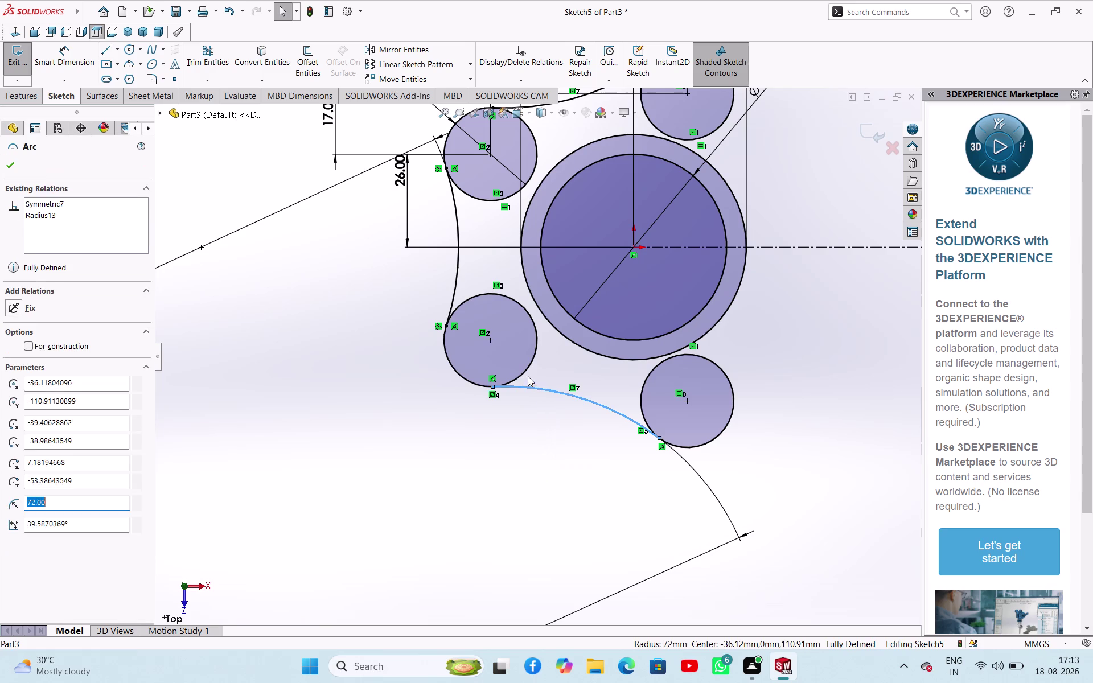
click(526, 373)
click(575, 327)
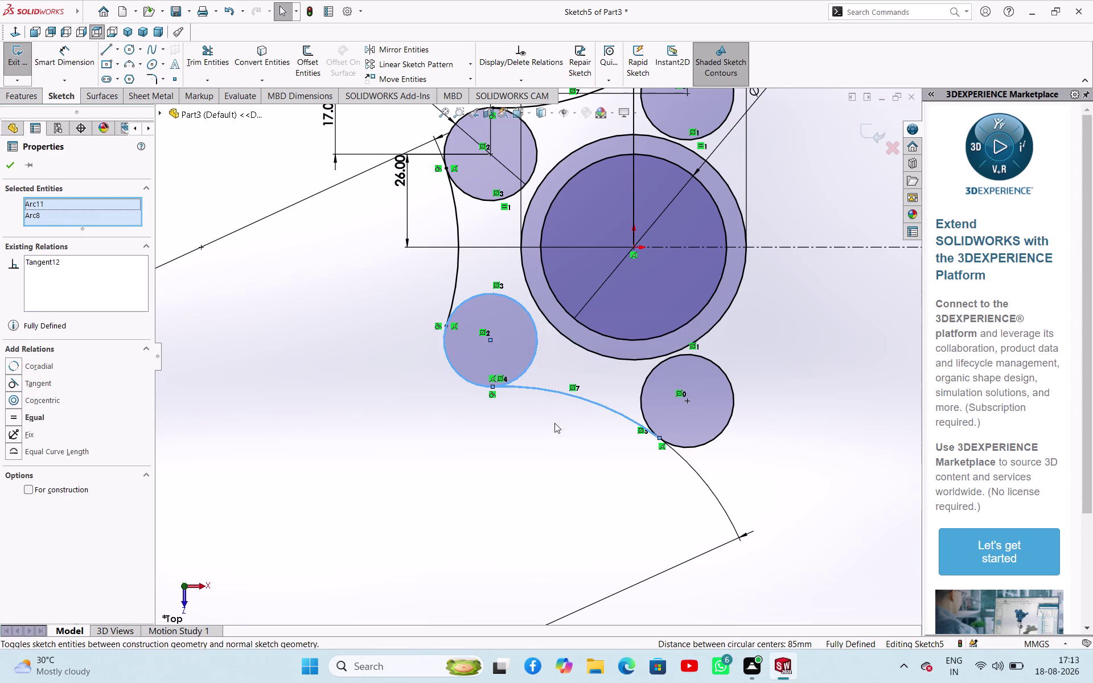
click(549, 438)
click(597, 404)
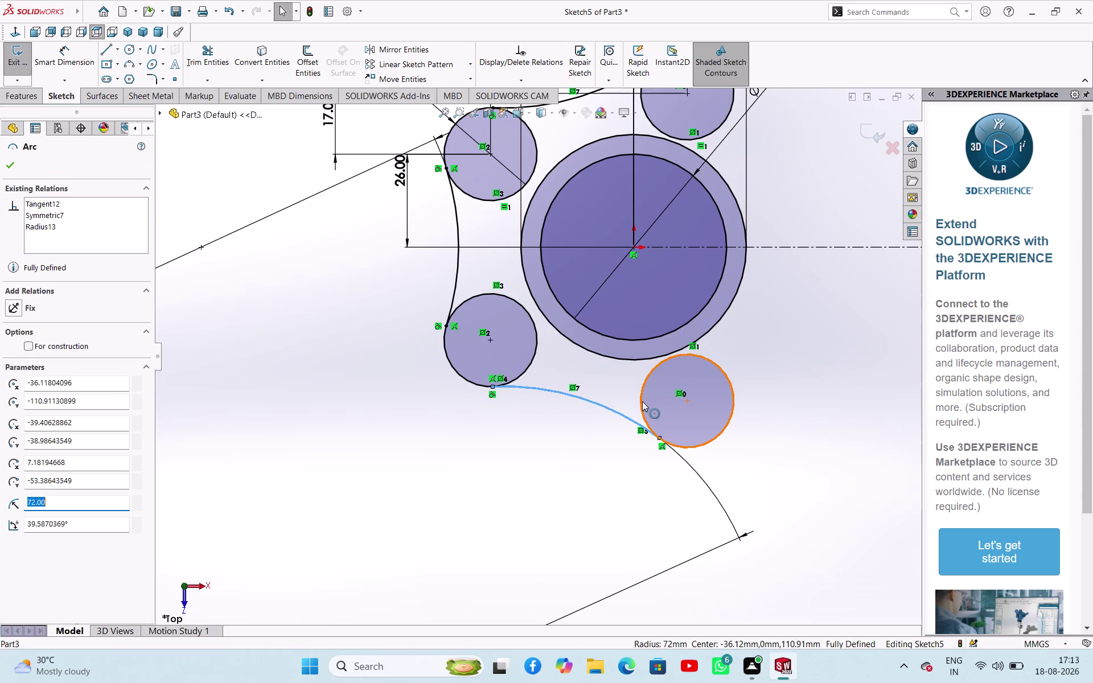
click(641, 401)
click(685, 355)
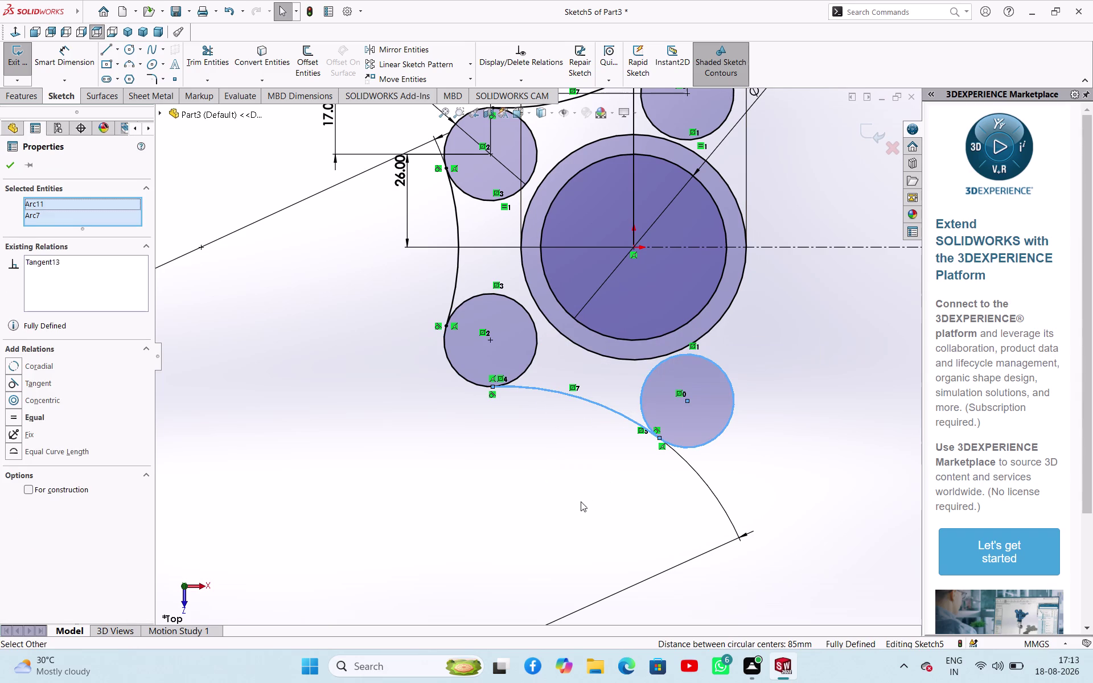
click(563, 501)
scroll(up, 3)
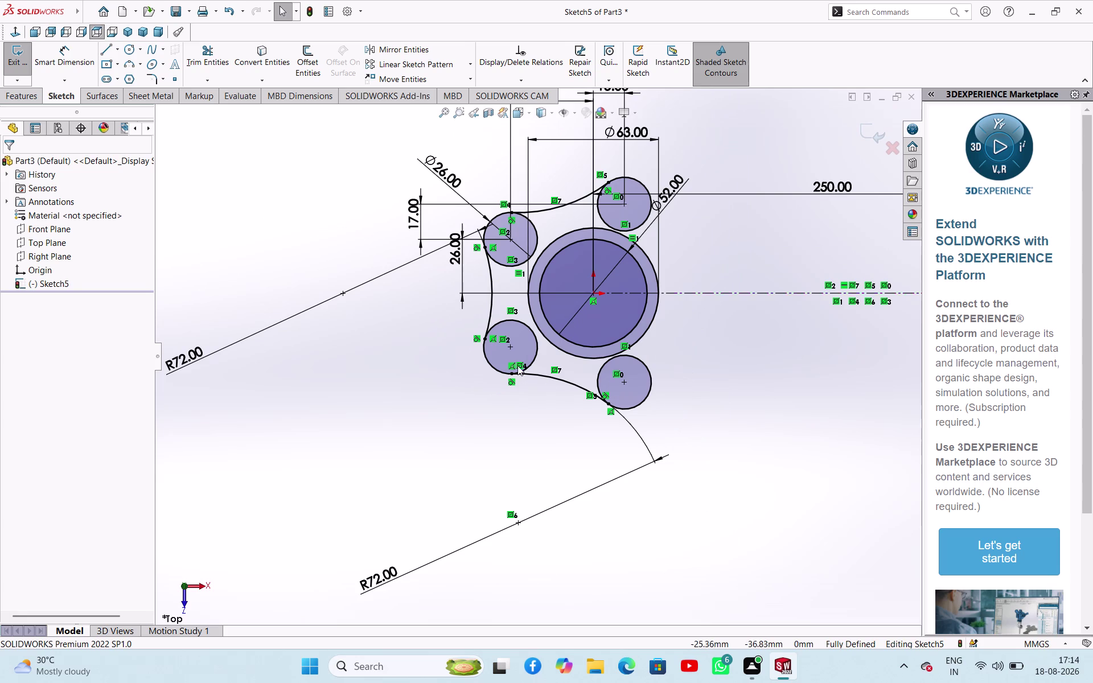
Trim the inner segments of the upper-left and lower-left small circles.
click(209, 55)
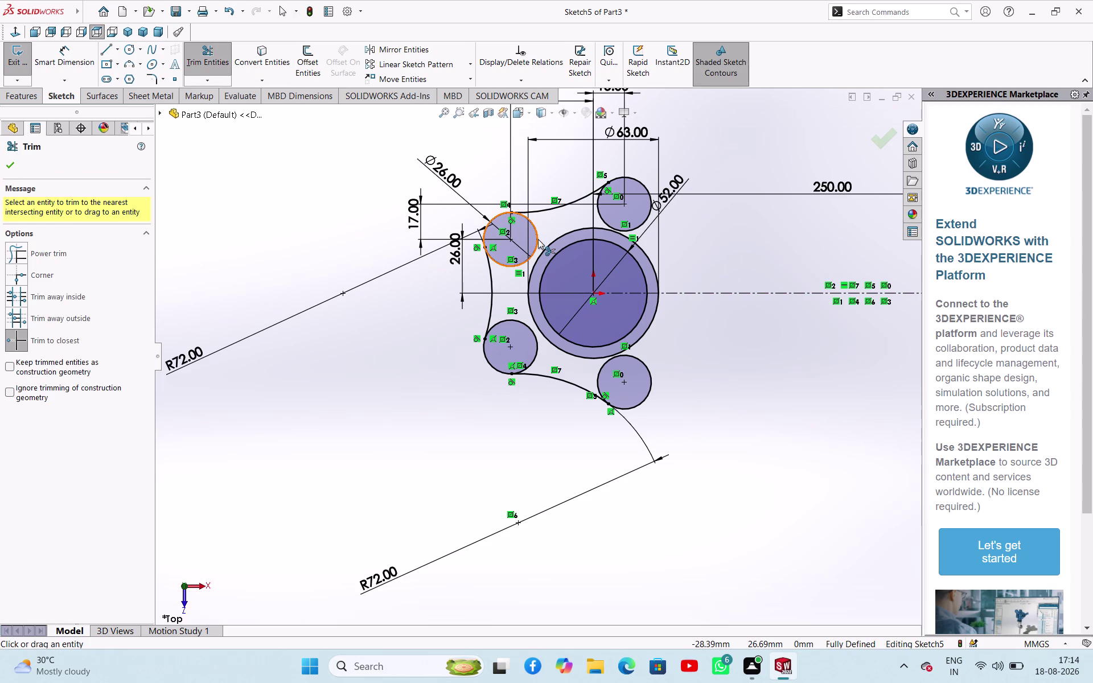
click(538, 239)
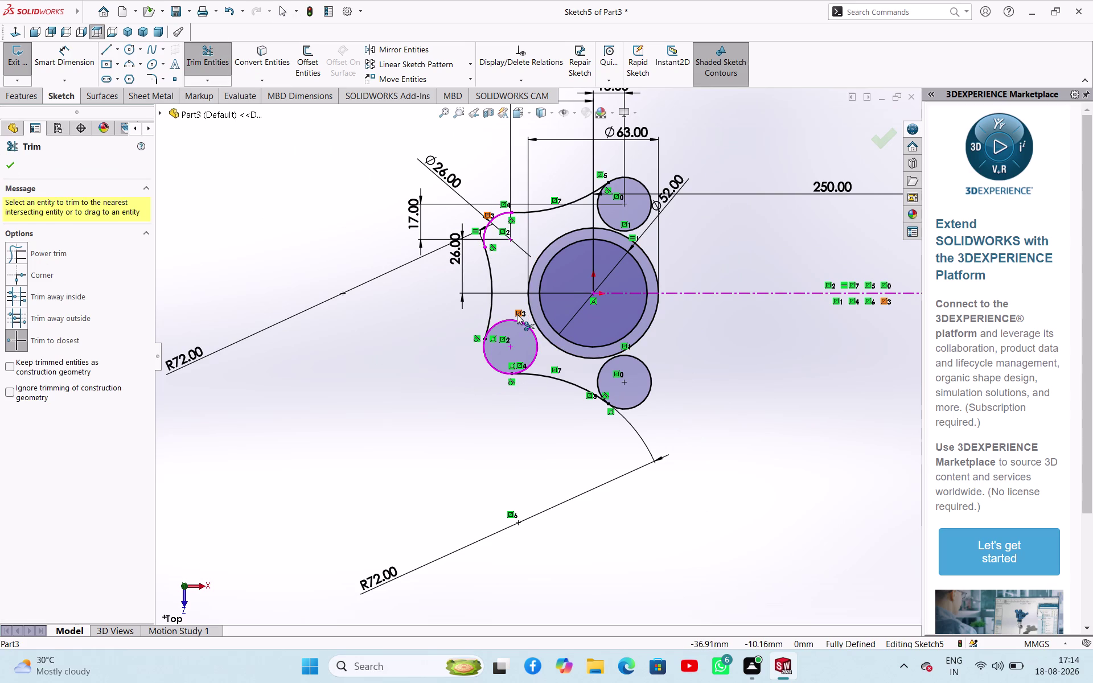
click(531, 328)
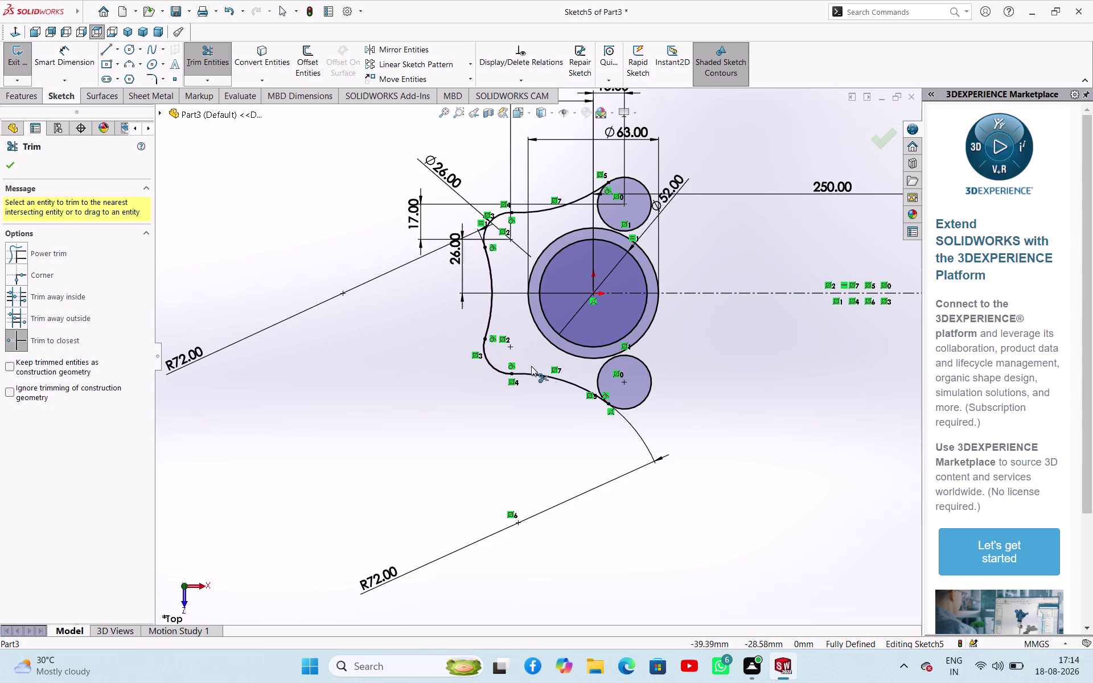
right_click(359, 431)
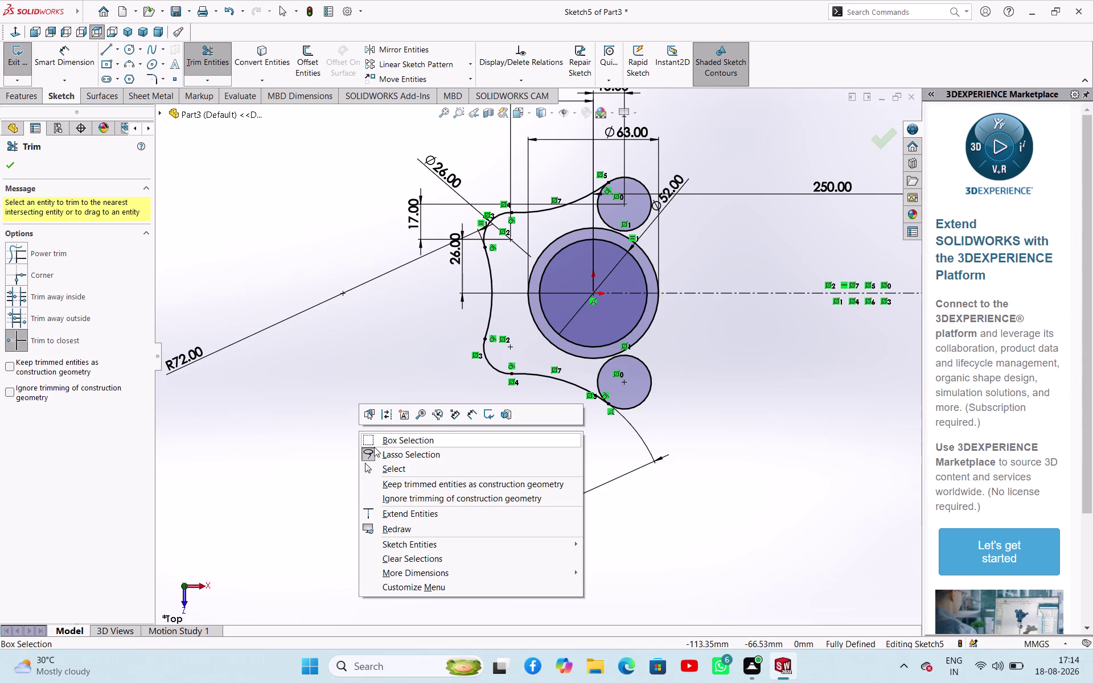
click(384, 467)
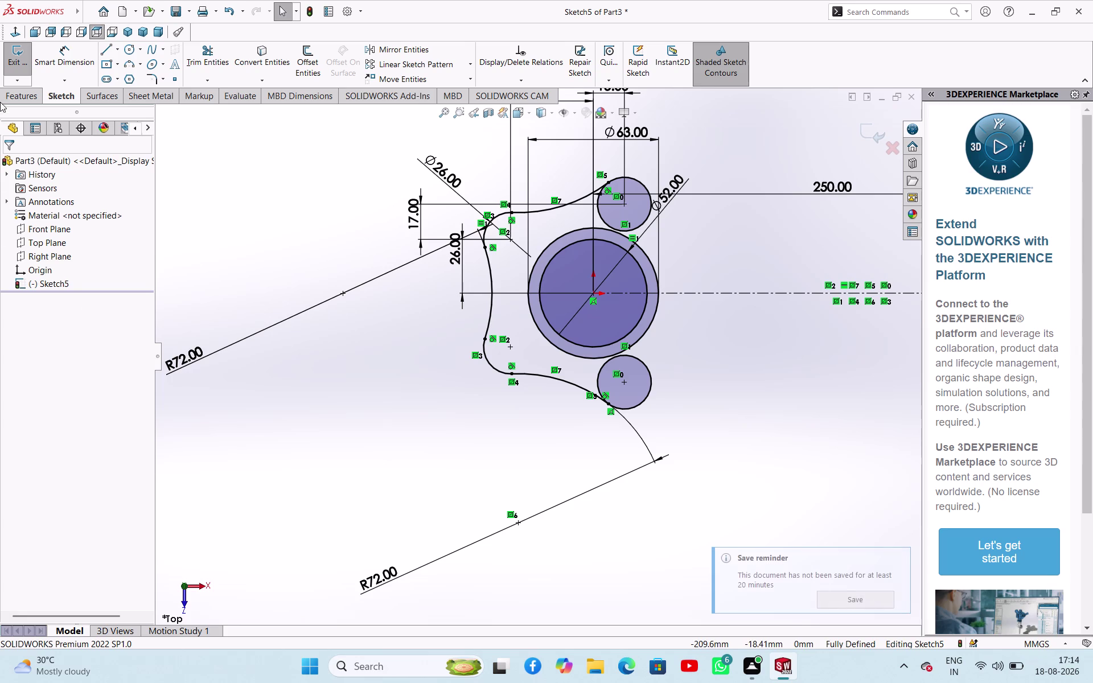
click(128, 67)
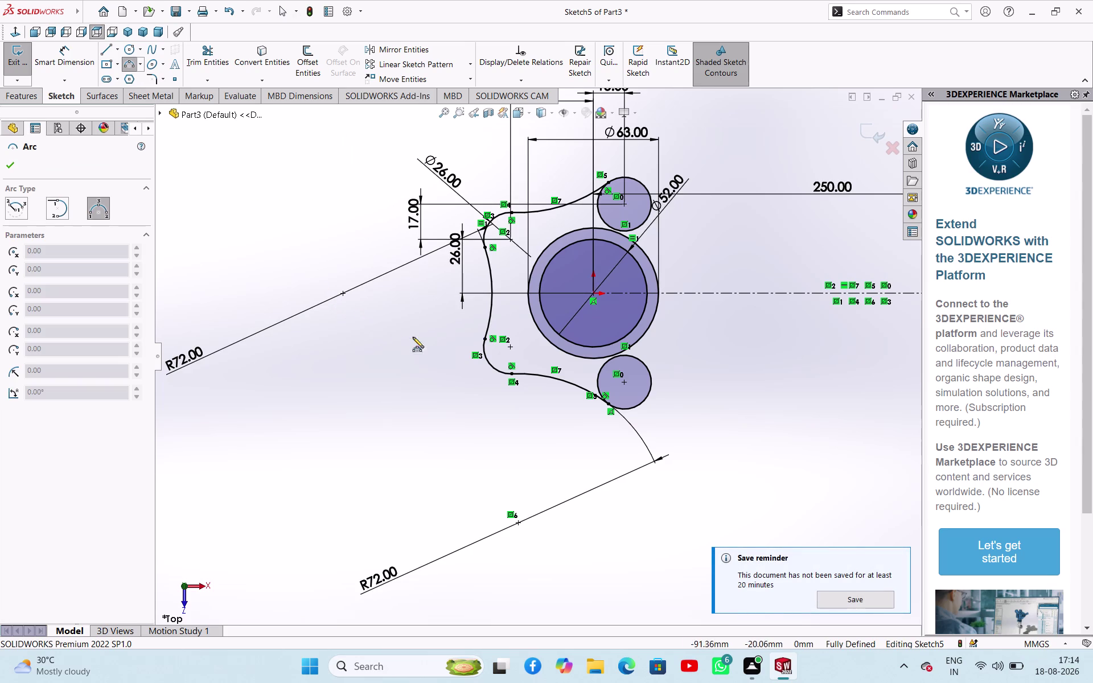
Draw 3-point arcs sweeping right from the upper-right and lower-right small circles.
click(648, 190)
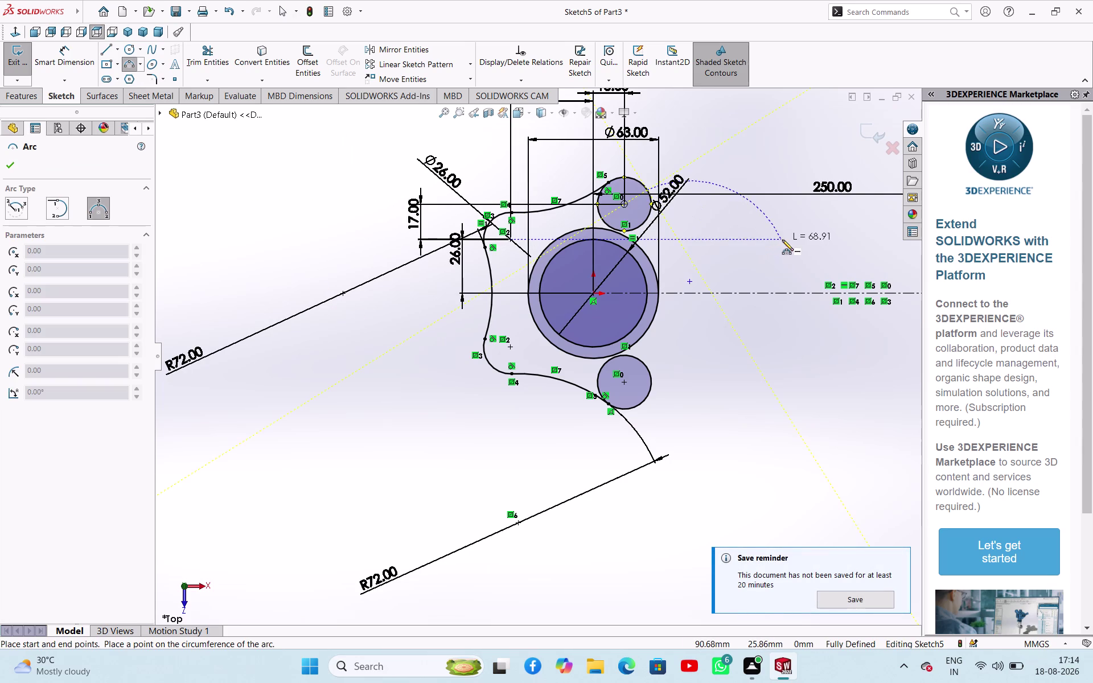
click(786, 239)
click(749, 253)
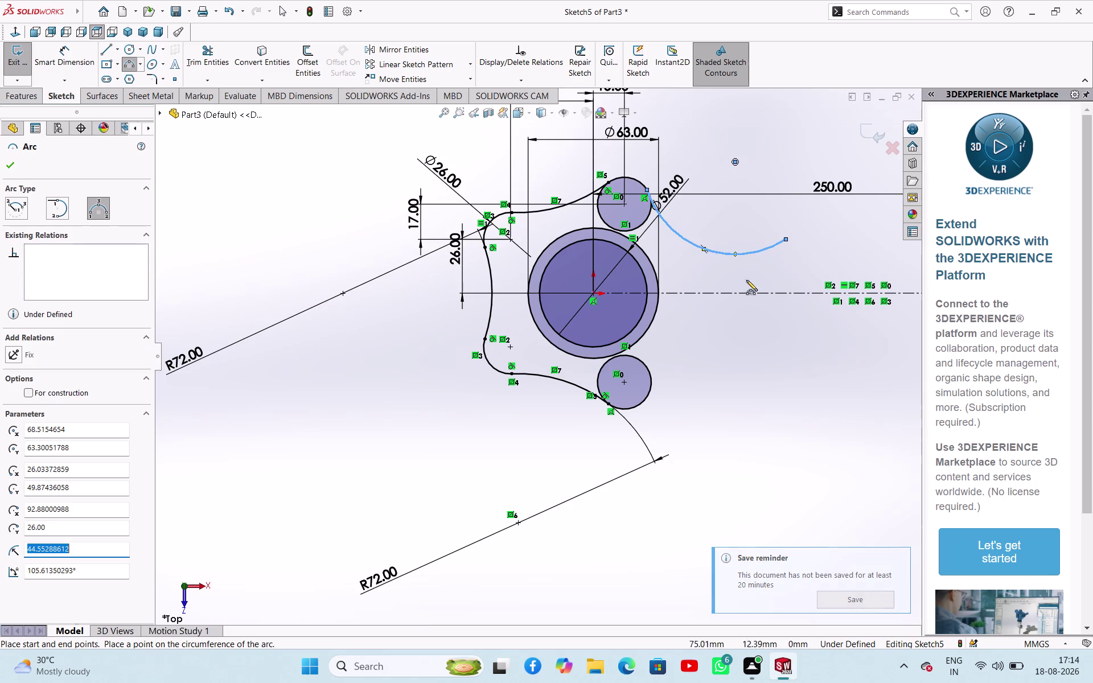
click(642, 405)
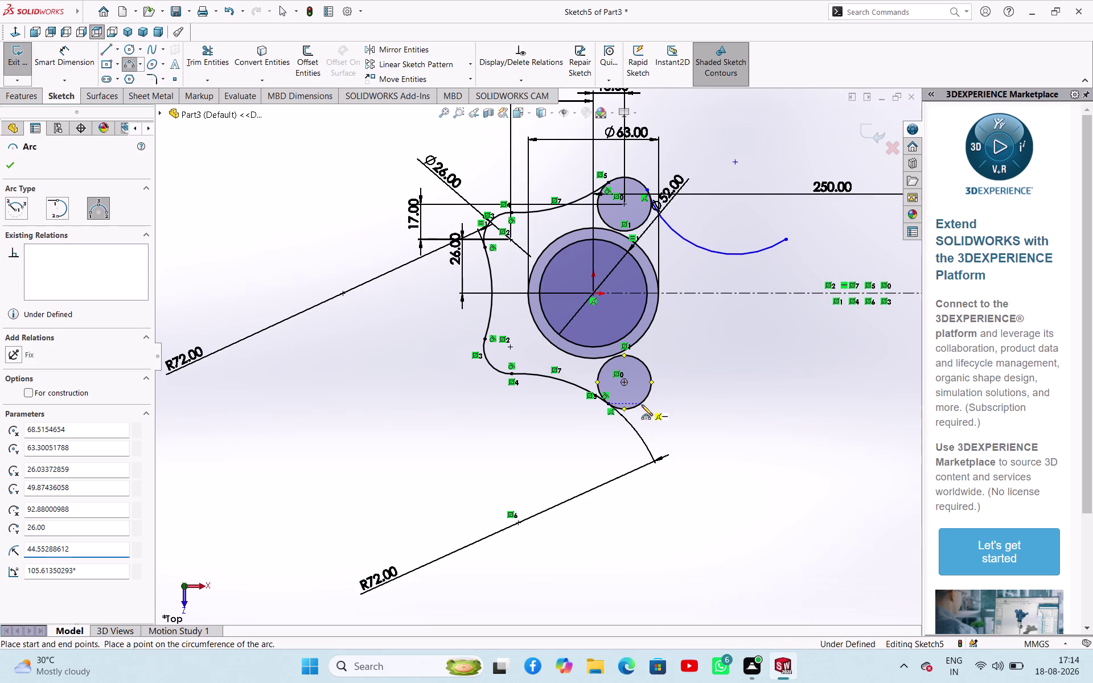
click(800, 397)
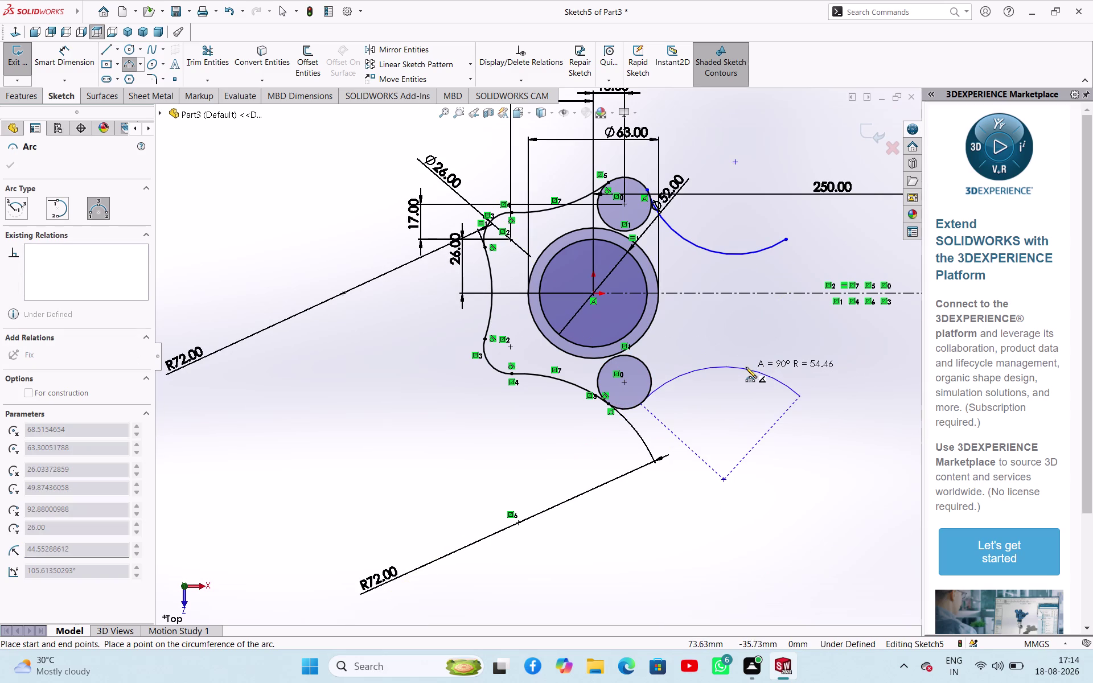
click(748, 378)
right_click(406, 422)
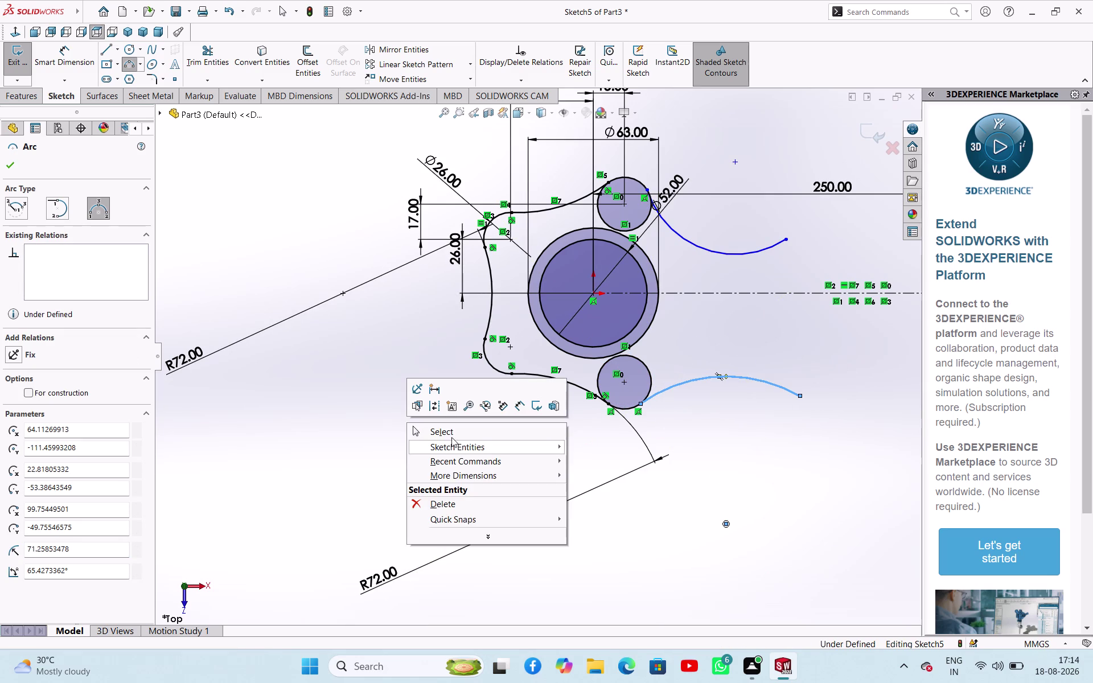
click(449, 434)
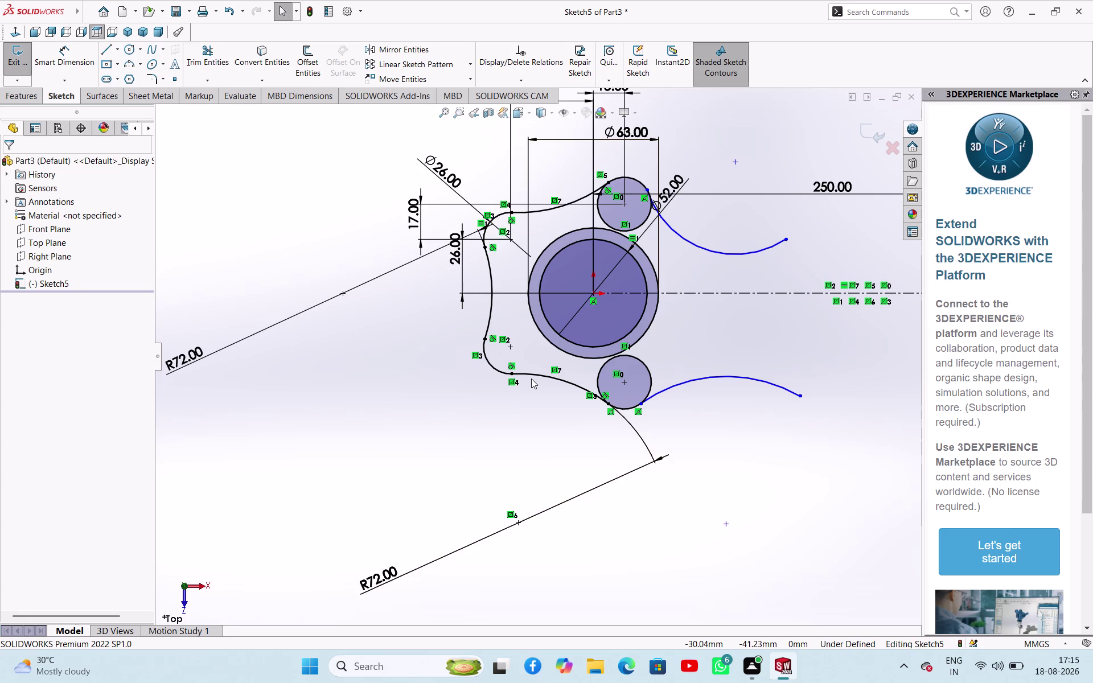
Draw a trial straight line to the small end boss, then delete it.
scroll(up, 3)
scroll(up, 3)
scroll(down, 3)
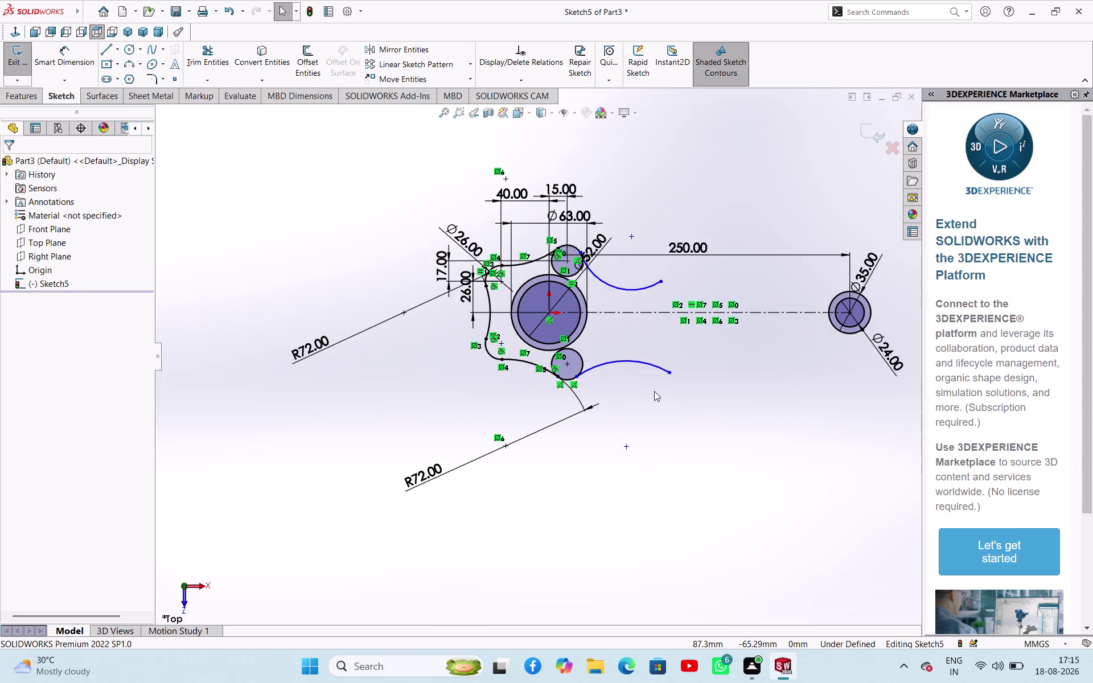
click(108, 47)
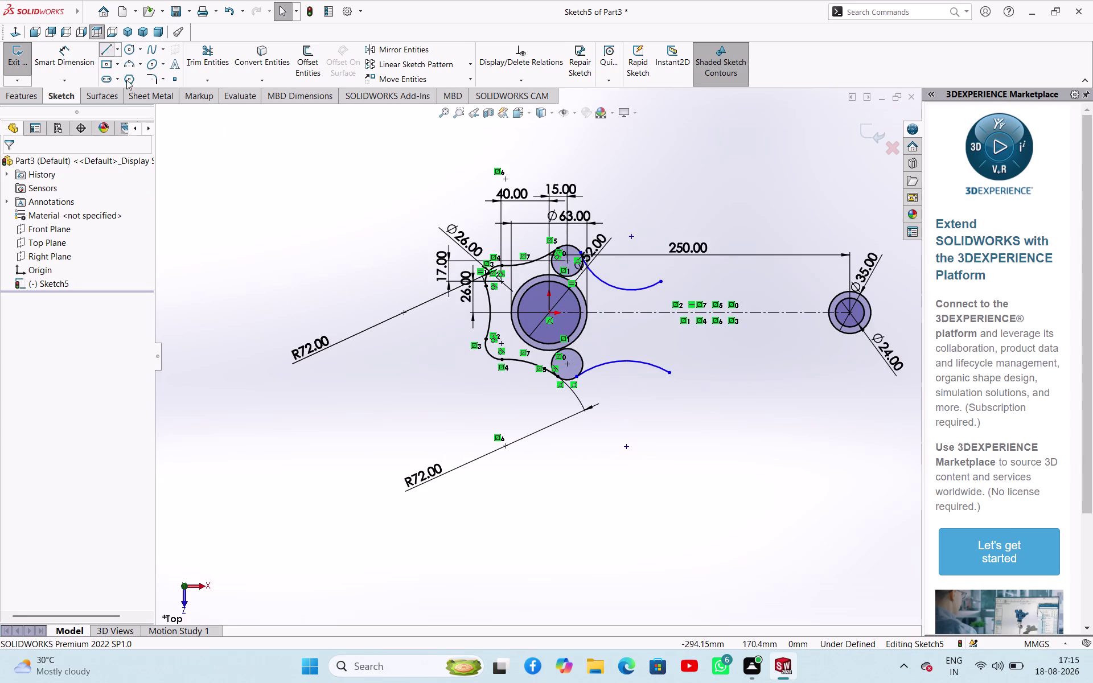
click(833, 328)
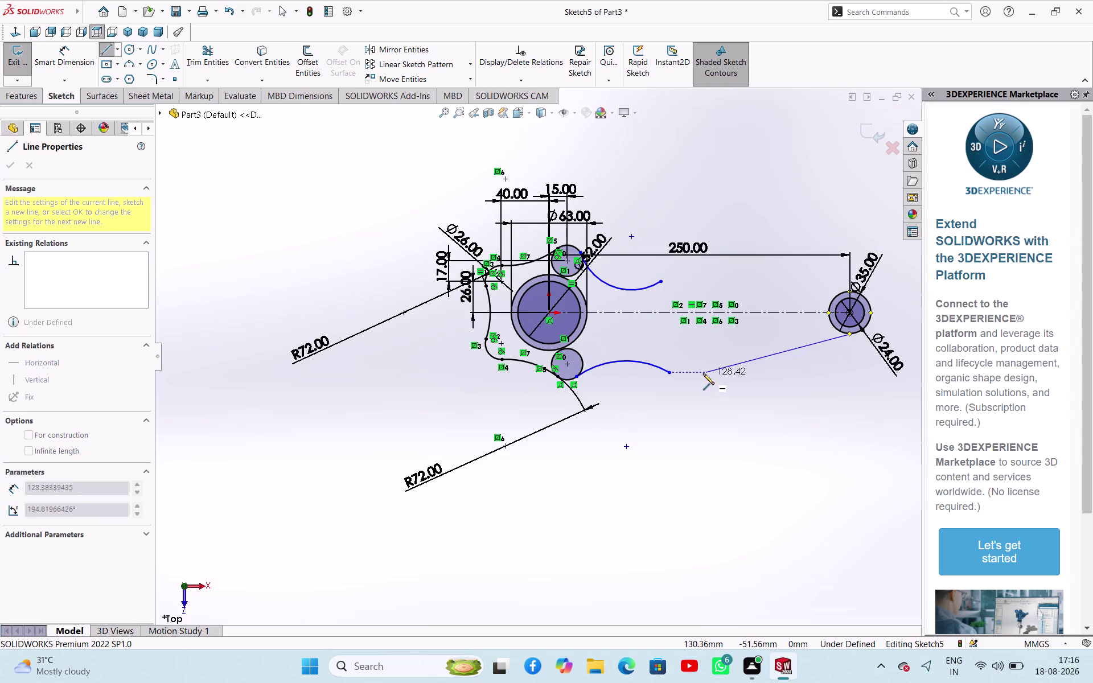
click(671, 372)
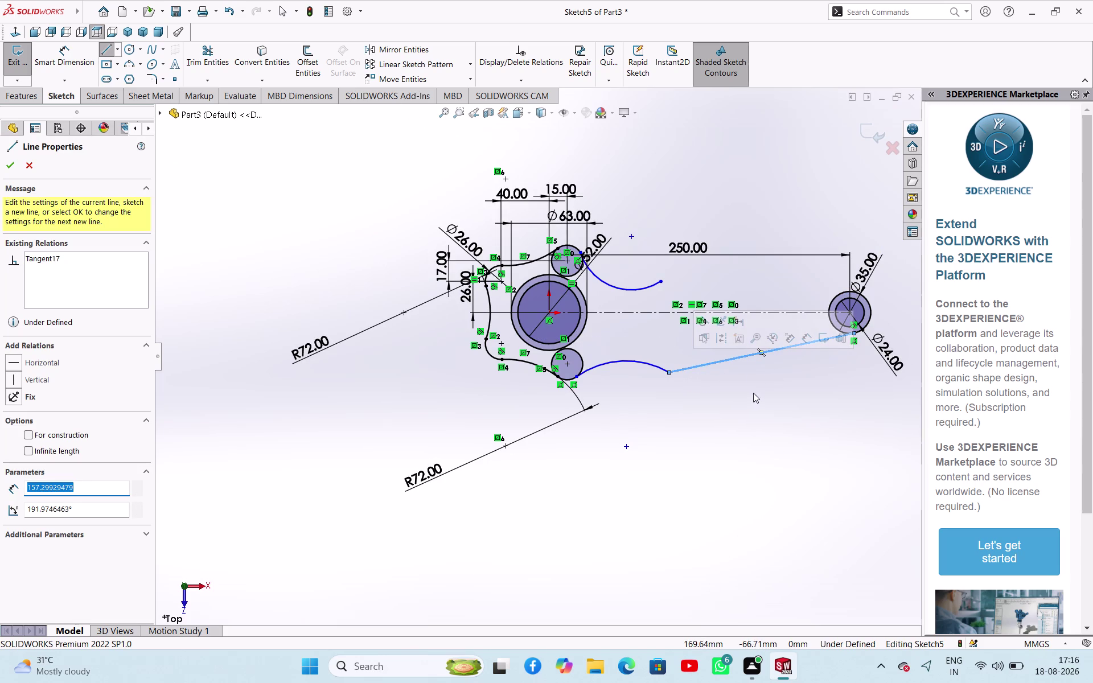
key(Escape)
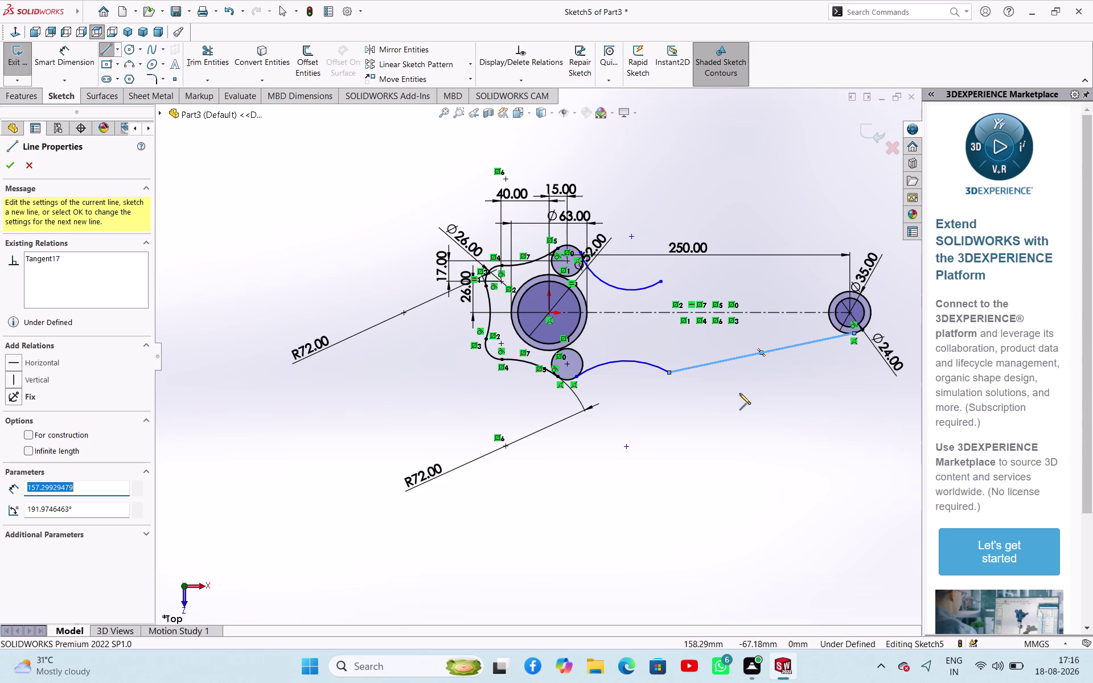
key(Escape)
key(Escape)
click(725, 362)
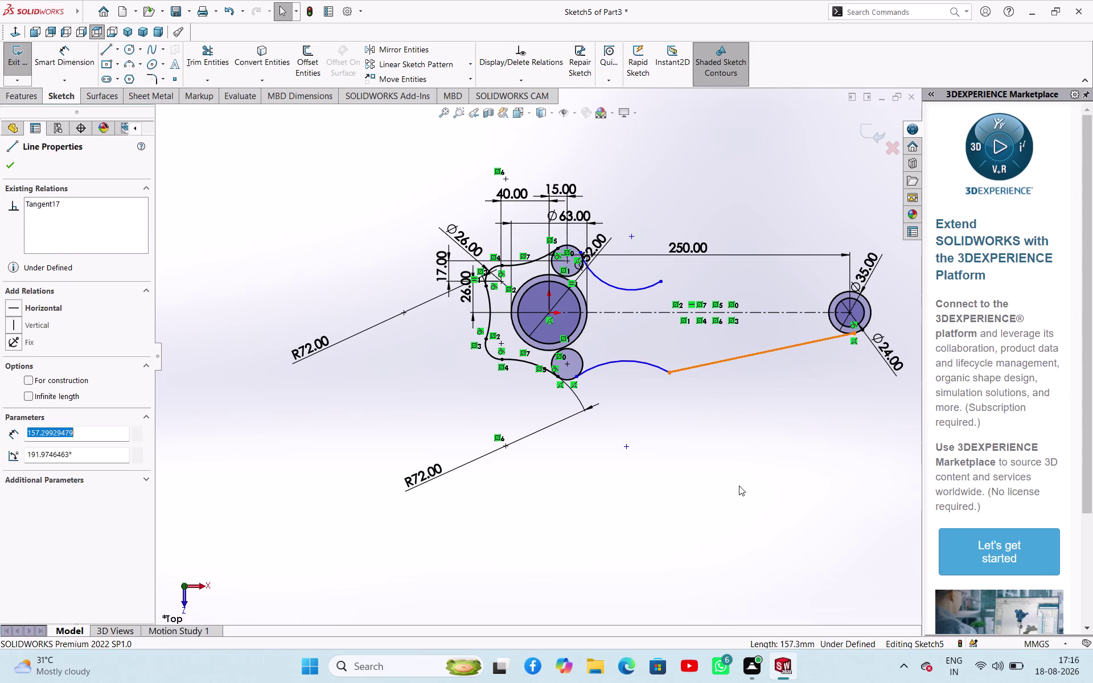
key(Delete)
Drag the free ends of the lower and upper lever-arm curves to new positions.
drag(670, 373, 666, 344)
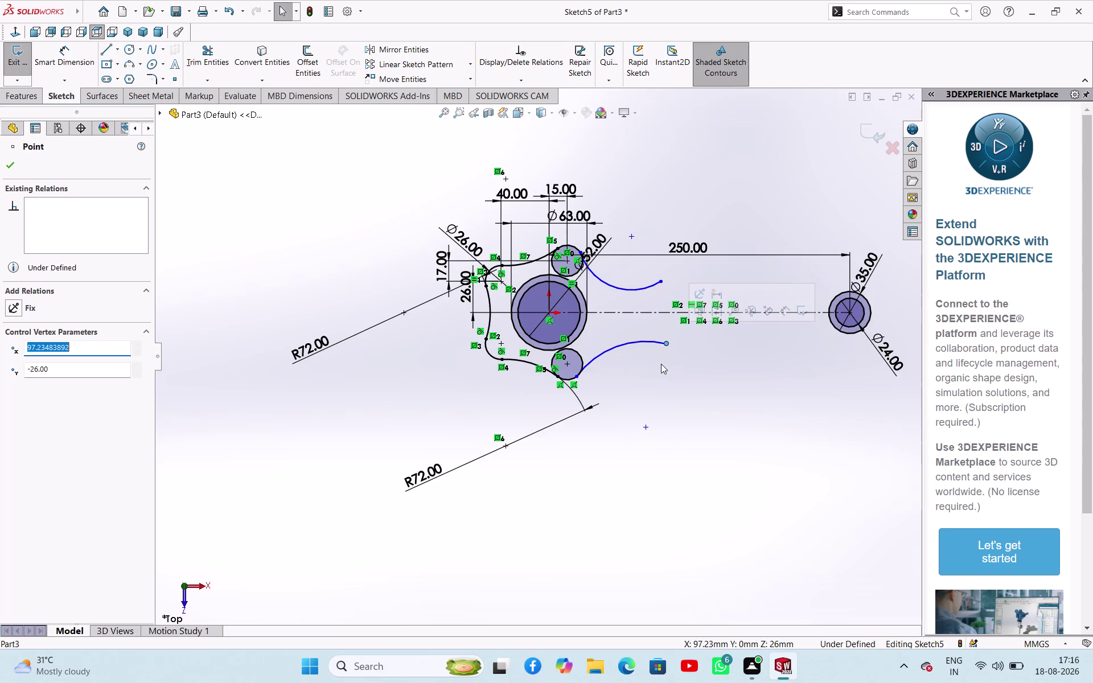
click(672, 386)
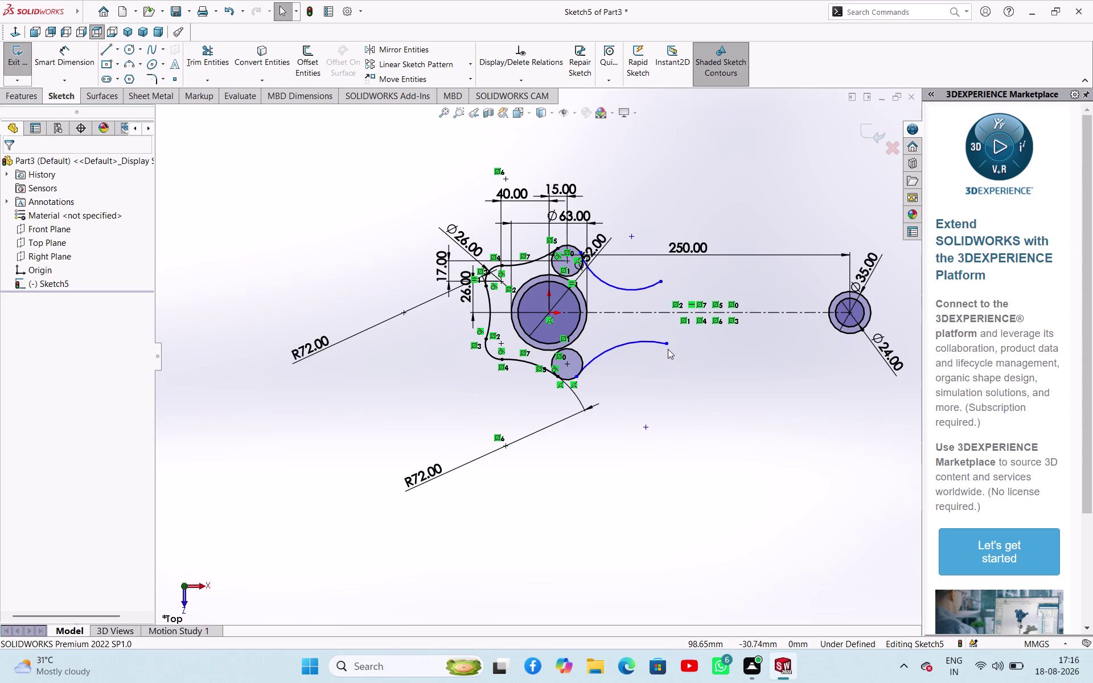
drag(668, 345, 665, 337)
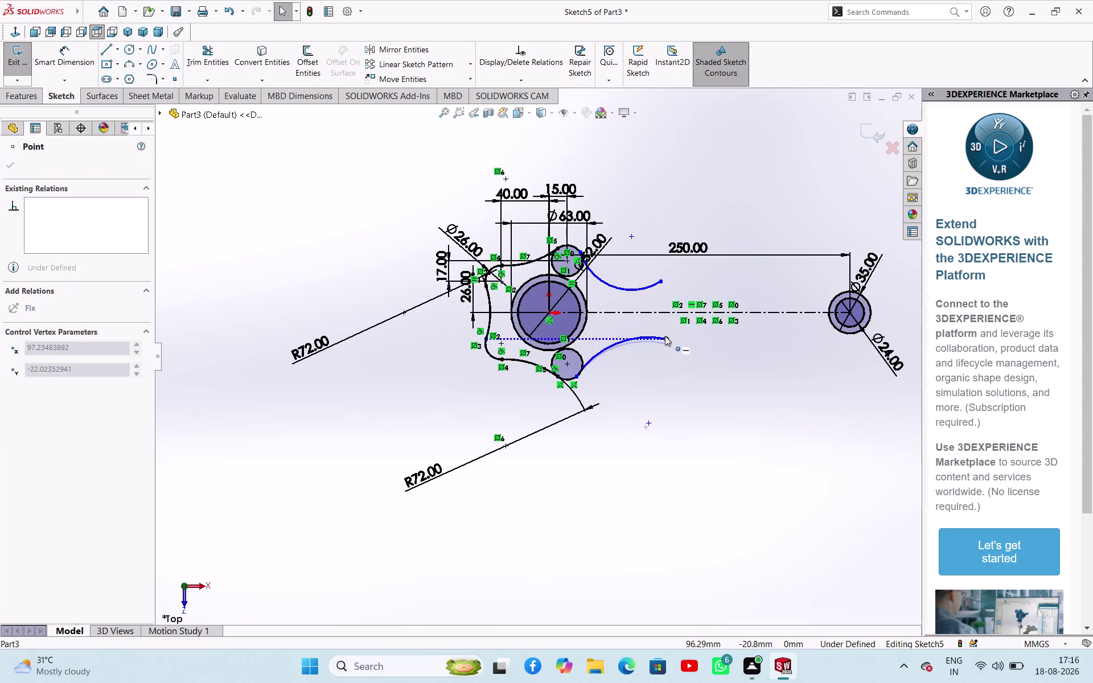
drag(665, 338, 665, 335)
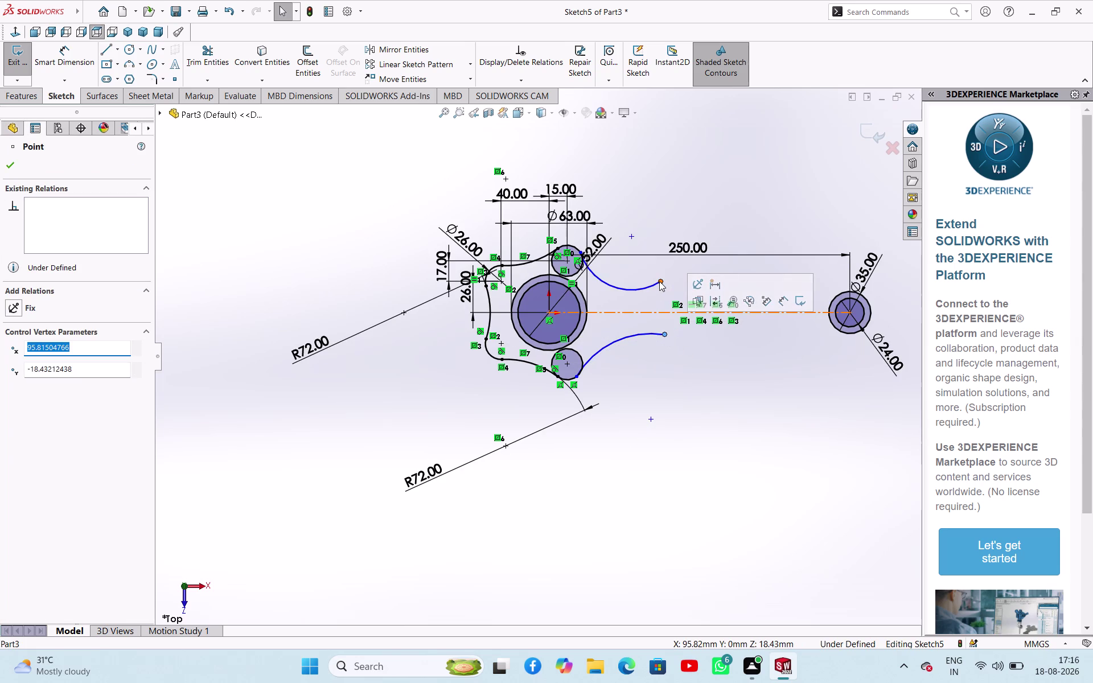
drag(660, 281, 662, 298)
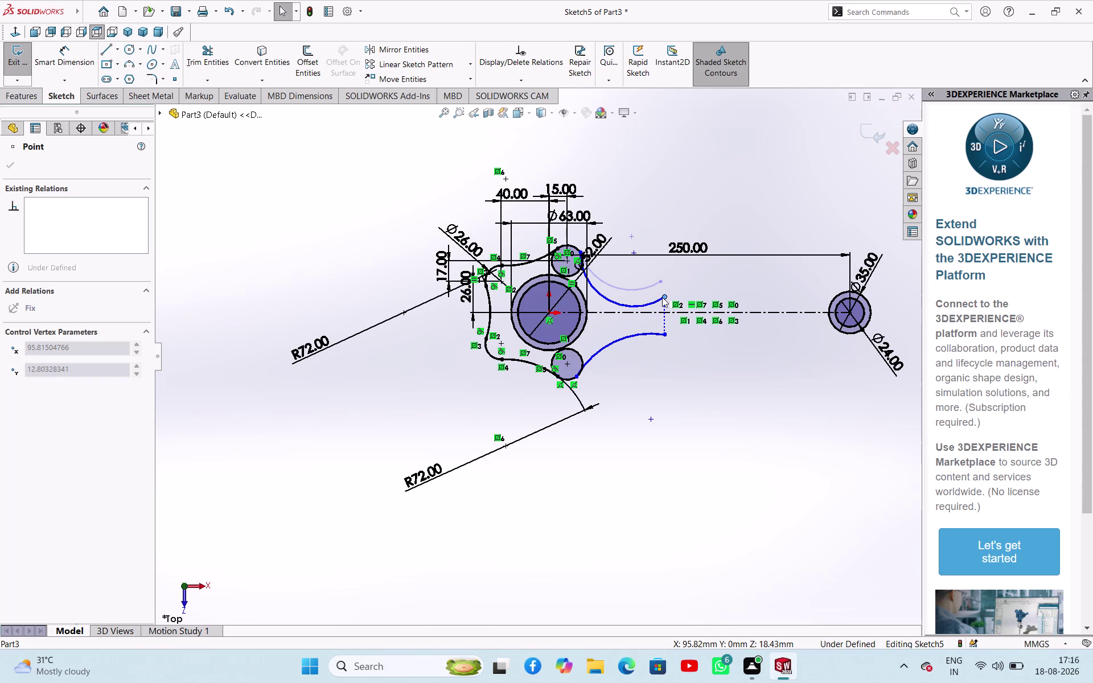
drag(663, 298, 682, 282)
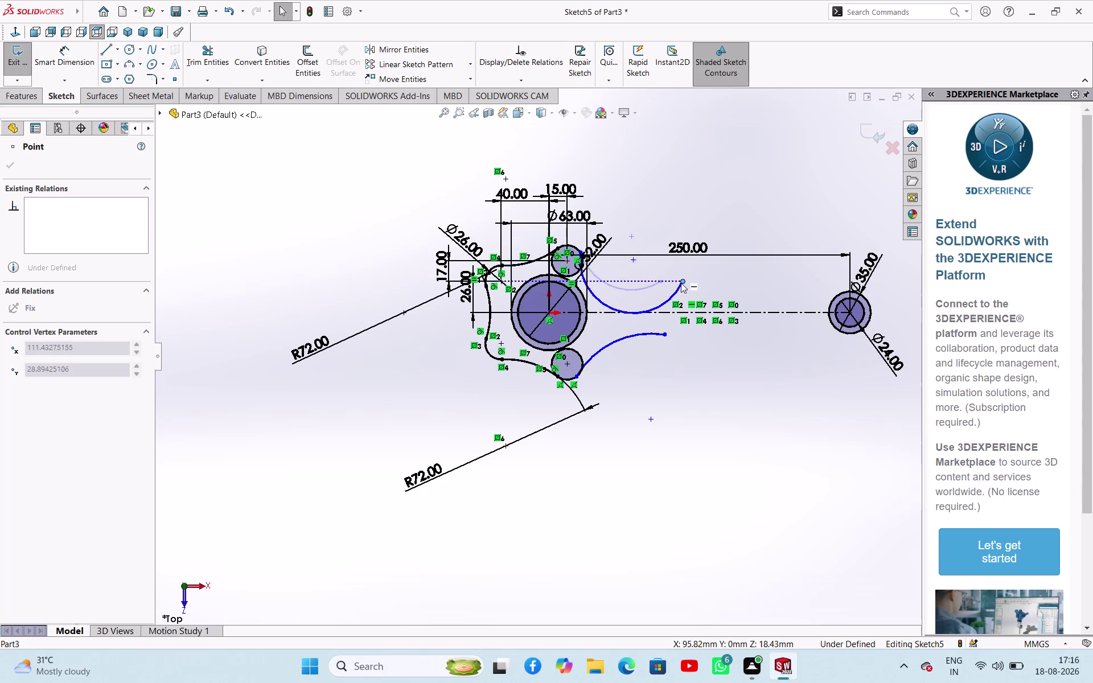
drag(682, 282, 517, 244)
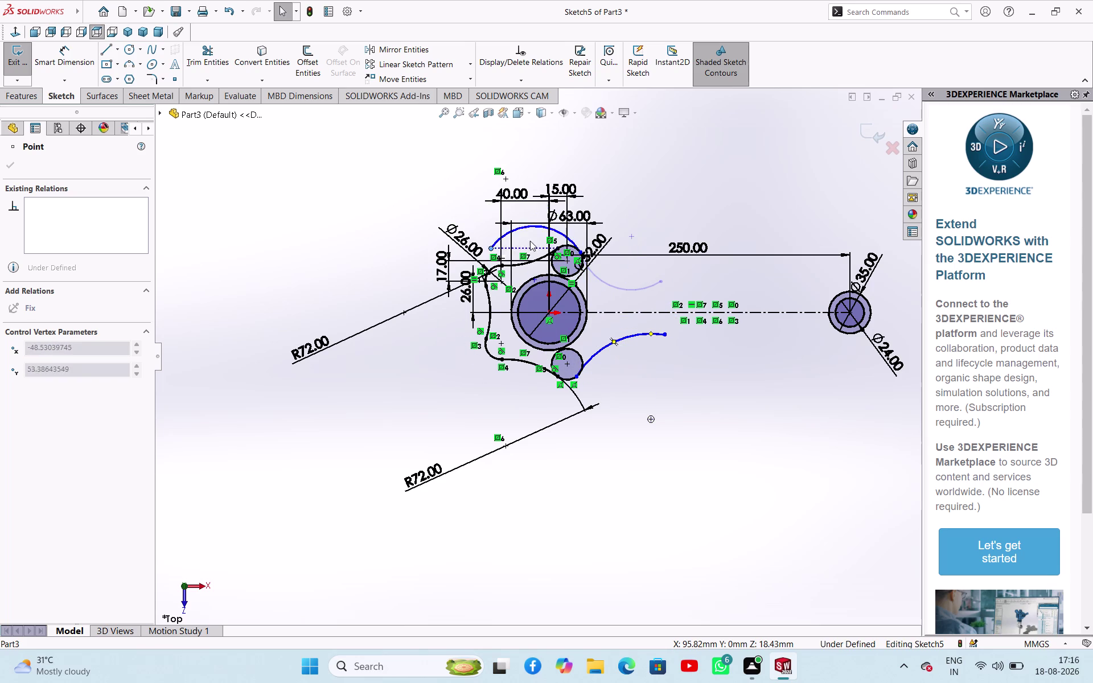
drag(517, 243, 655, 290)
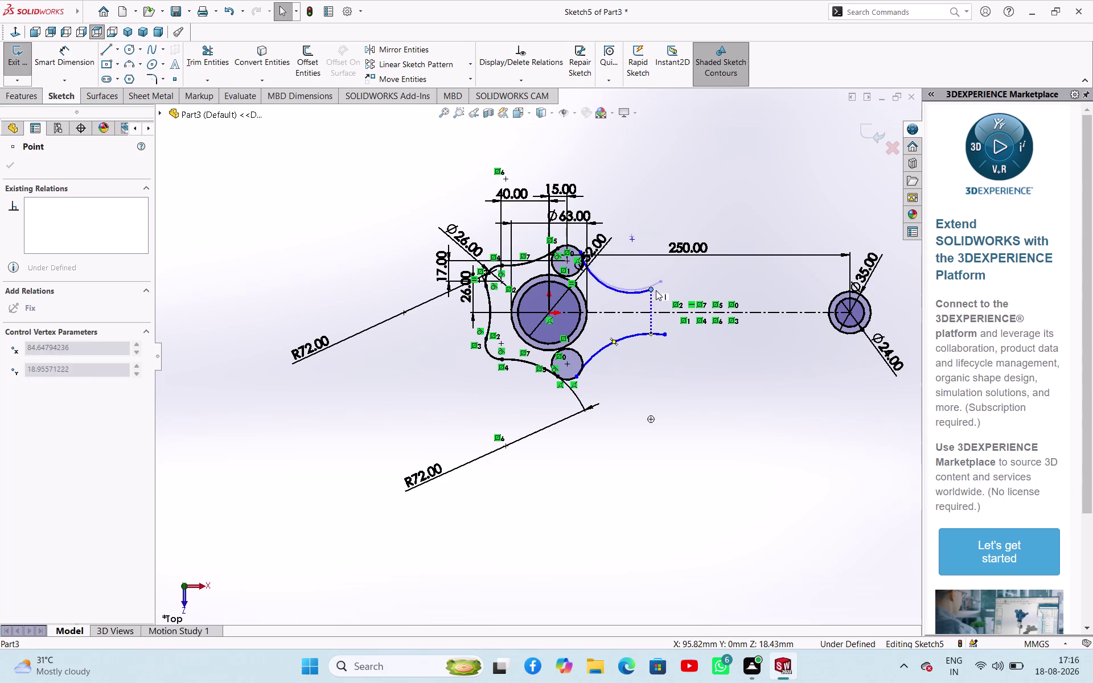
drag(655, 290, 659, 290)
click(645, 389)
scroll(down, 3)
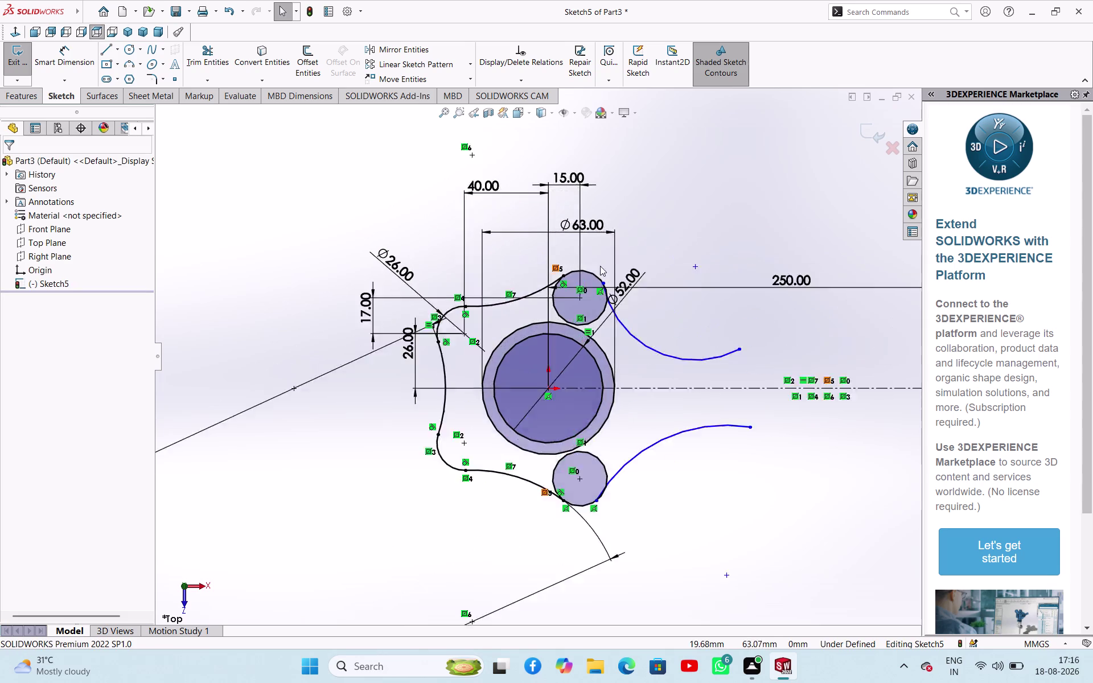
Make the upper lever-arm curve tangent to the upper small circle.
scroll(down, 3)
click(652, 206)
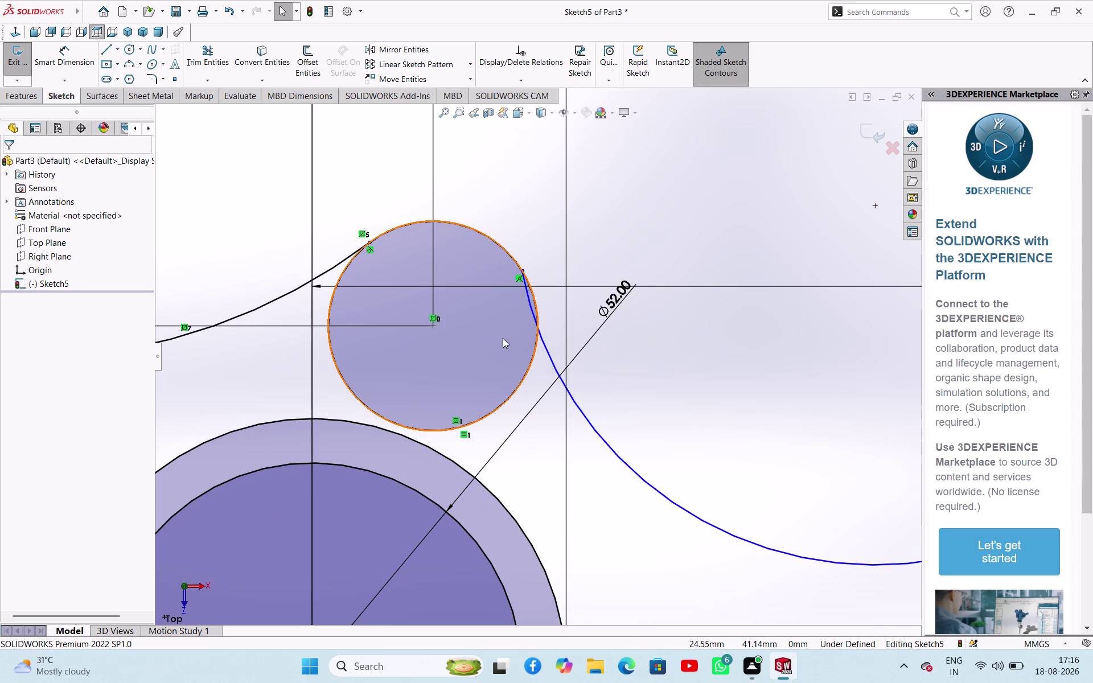
scroll(down, 3)
click(524, 379)
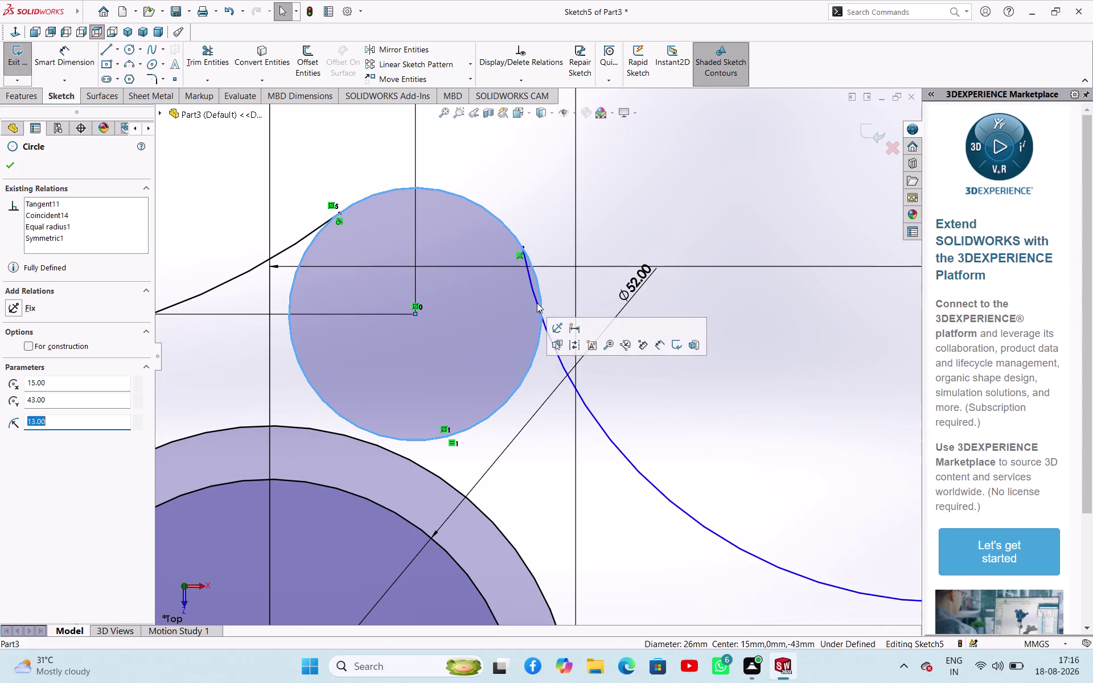
click(541, 286)
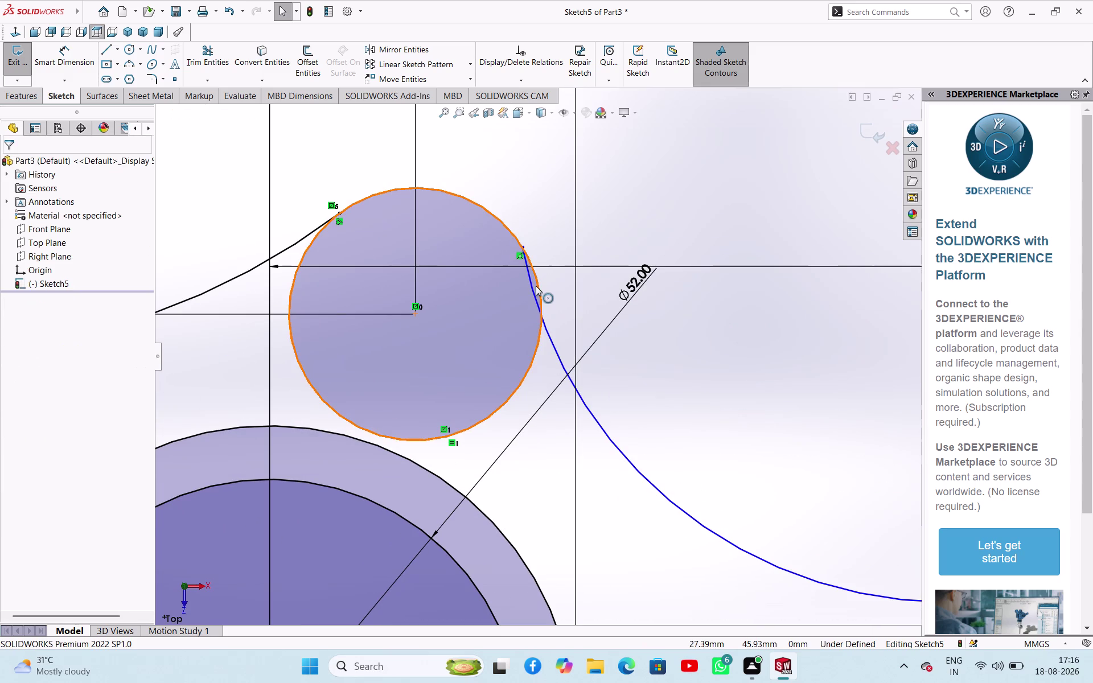
click(535, 286)
click(531, 294)
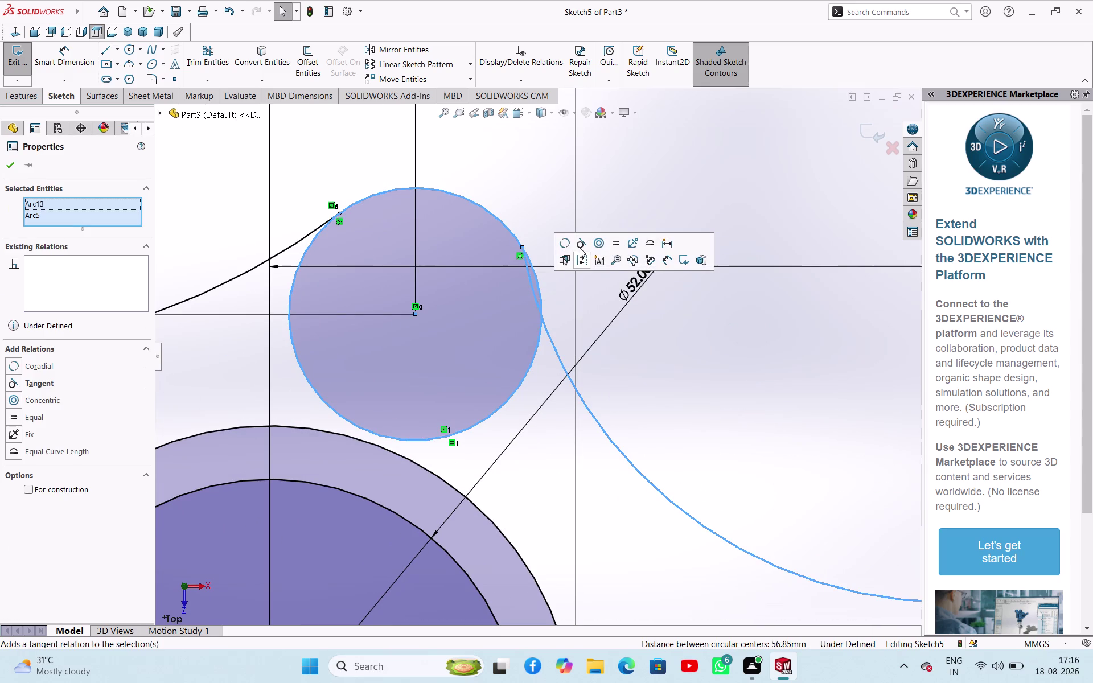
click(580, 248)
drag(638, 337, 645, 343)
Make the lower lever-arm curve tangent to the lower small circle.
scroll(up, 3)
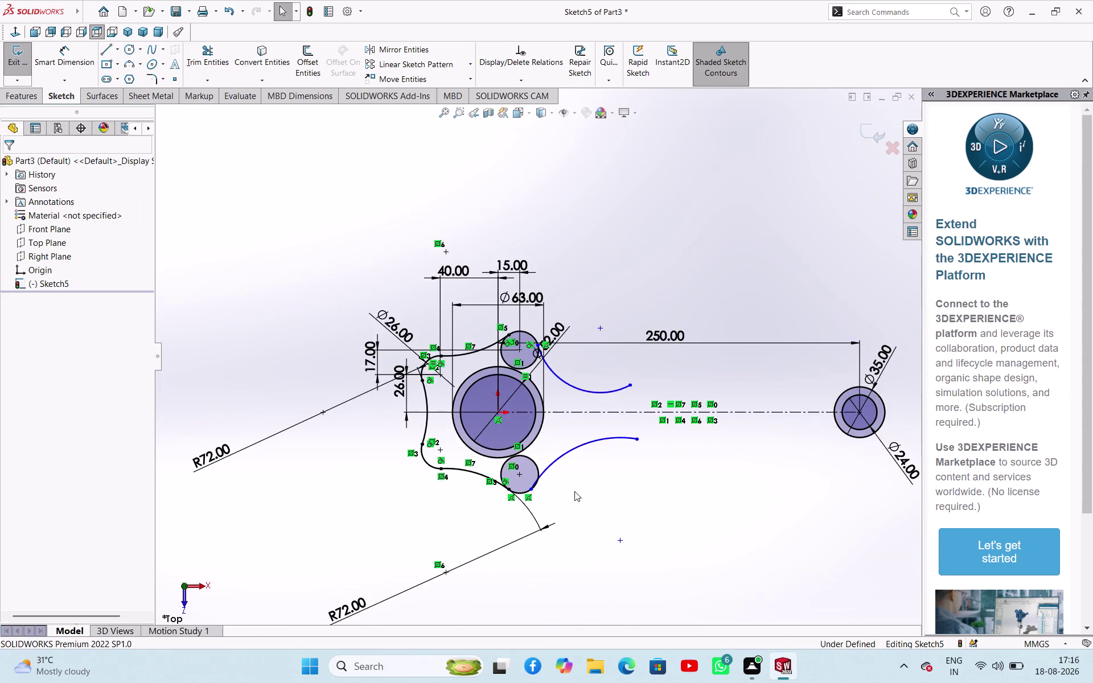
scroll(down, 3)
click(495, 437)
click(461, 412)
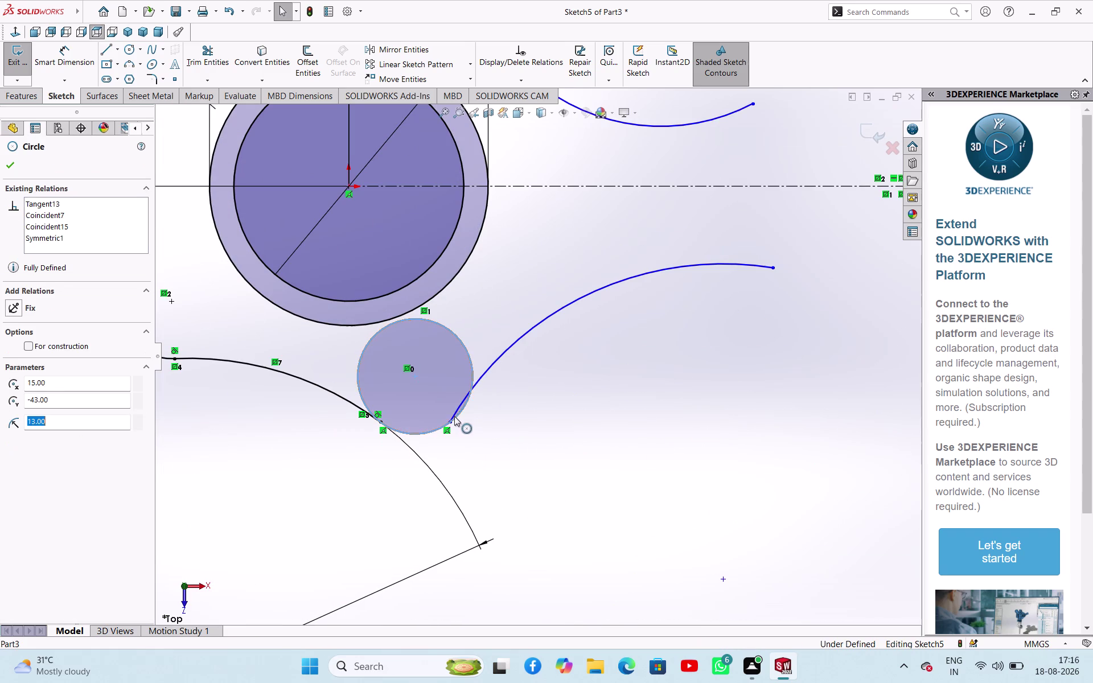
click(456, 408)
click(507, 361)
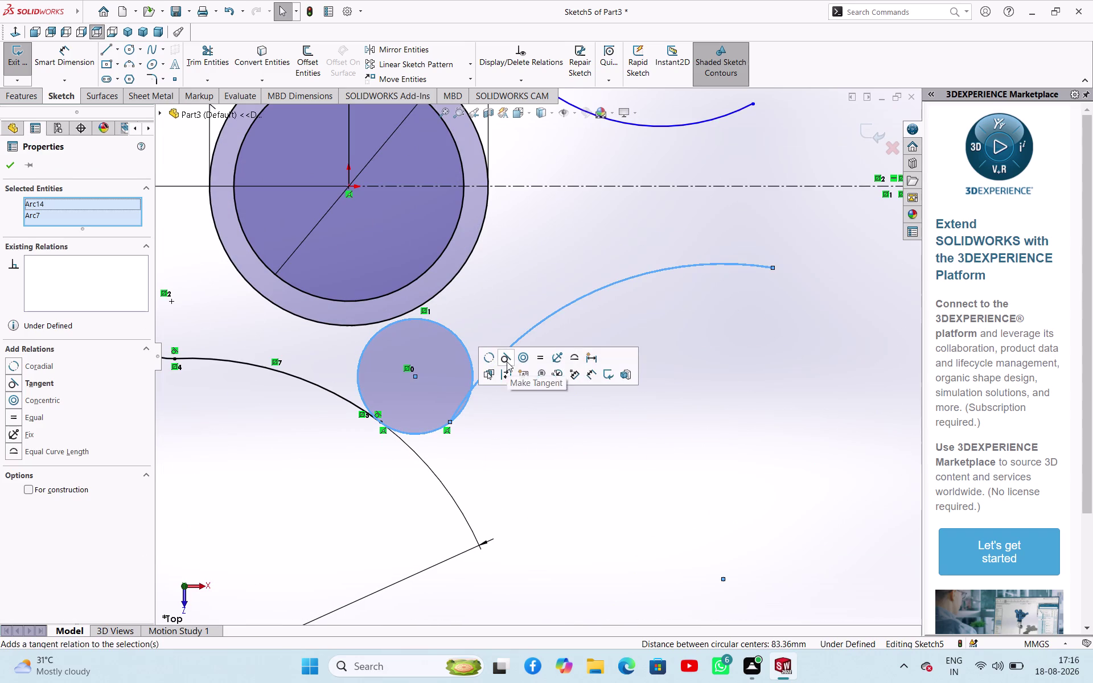
click(518, 428)
scroll(up, 3)
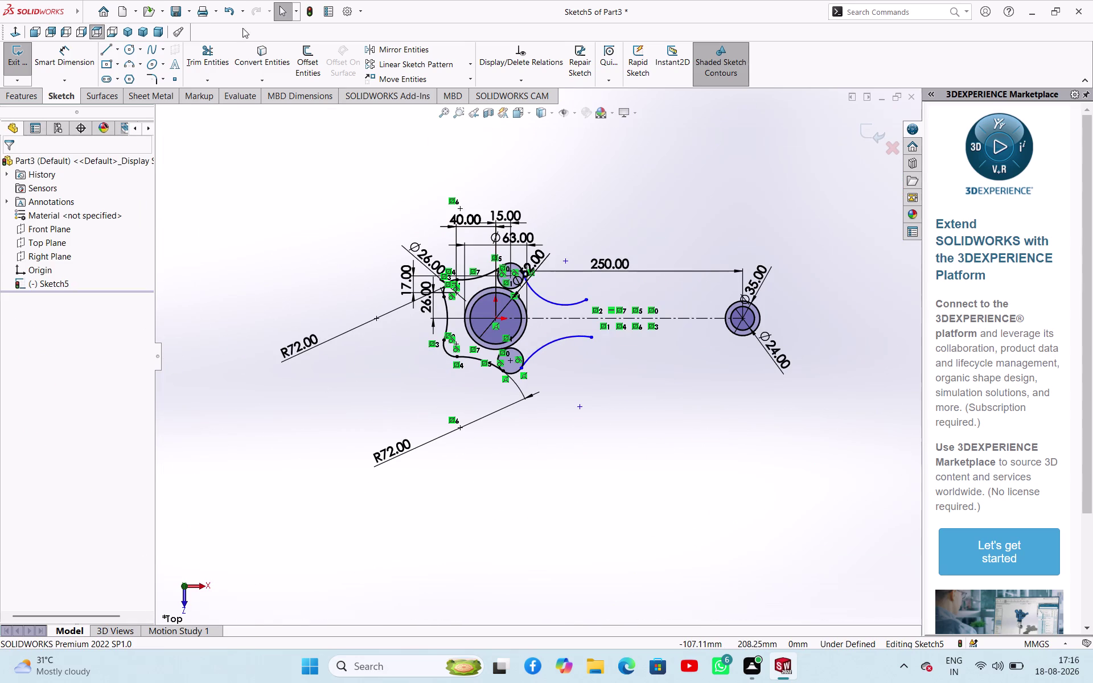
Draw a straight line from the small end boss to the lower curve's free end.
click(105, 49)
click(727, 329)
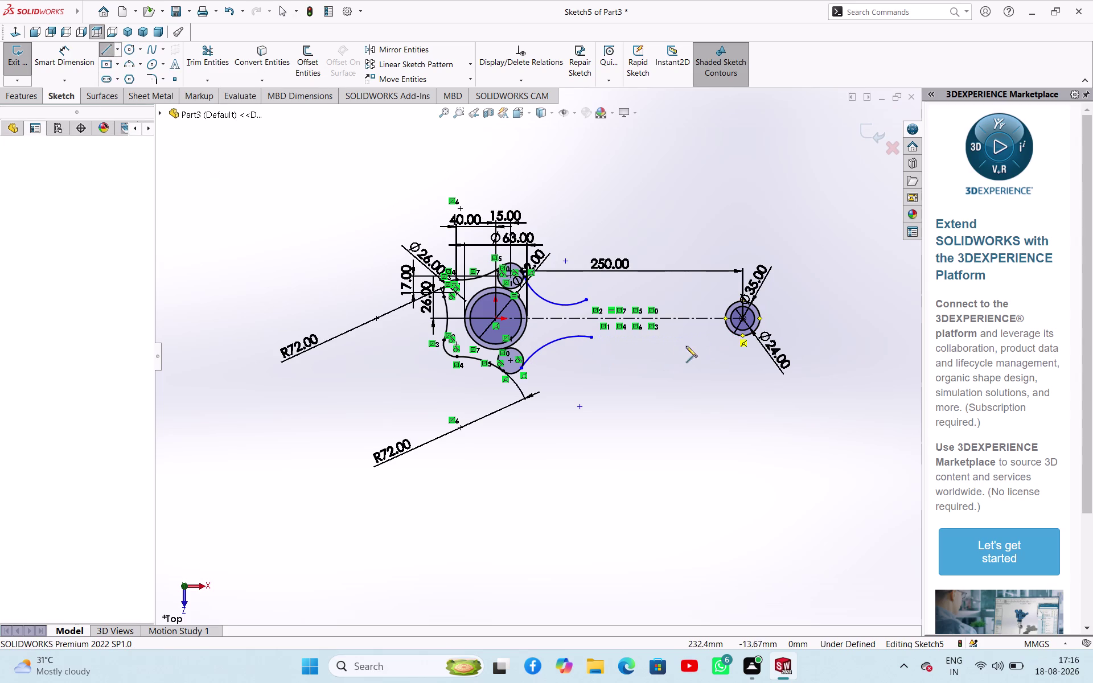
key(Escape)
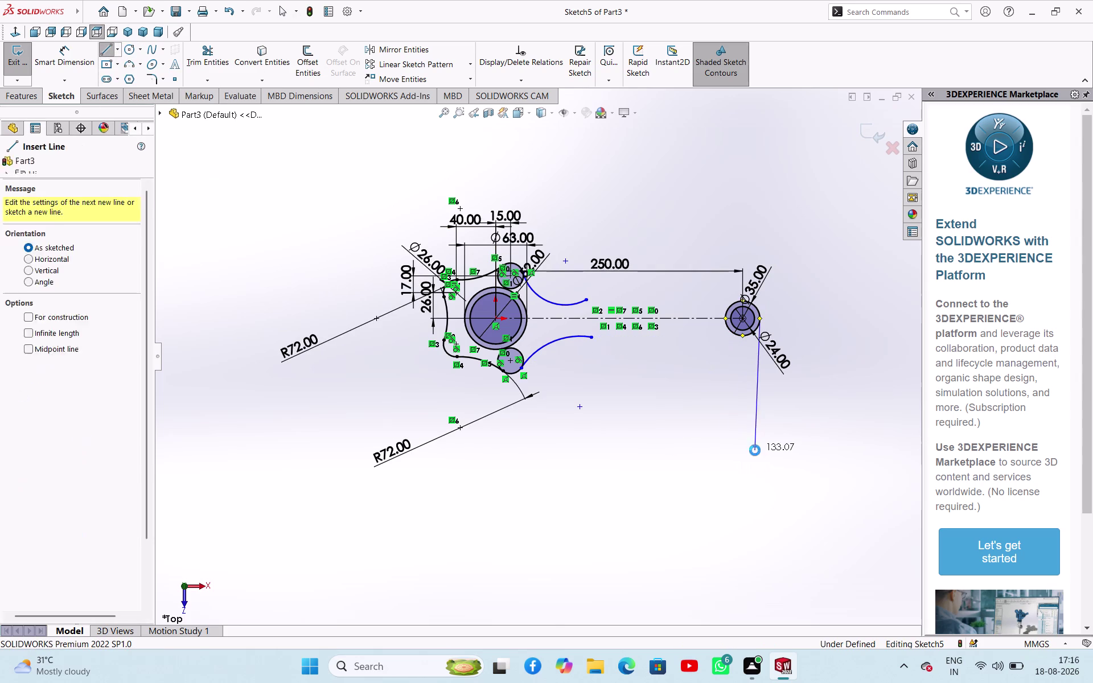
click(108, 52)
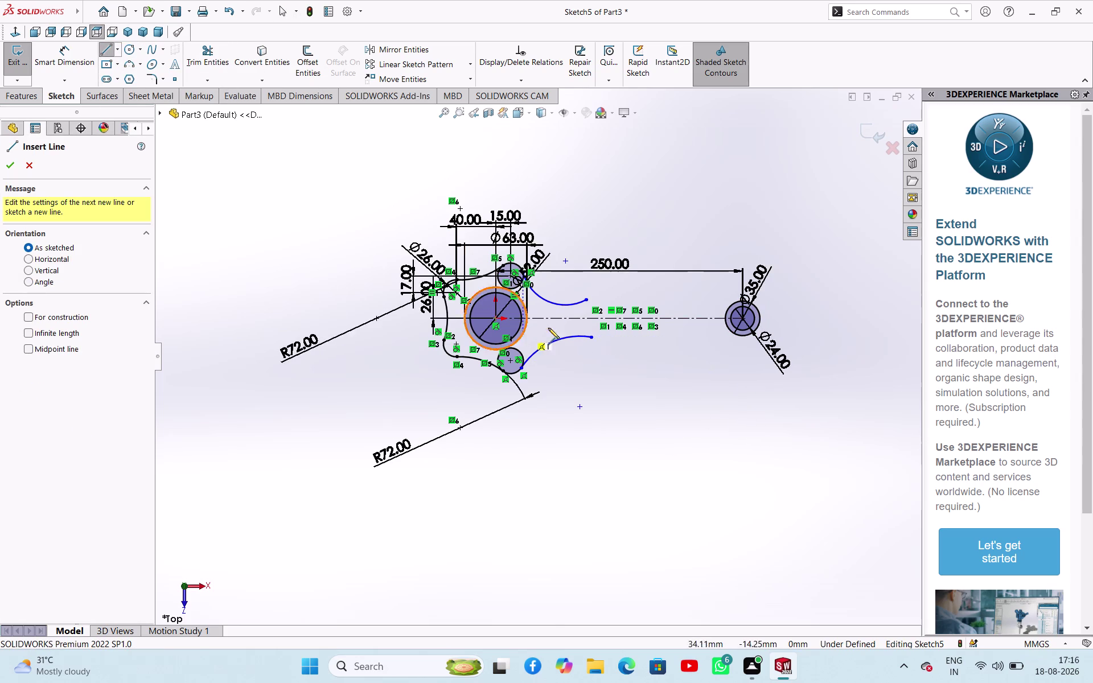
click(730, 330)
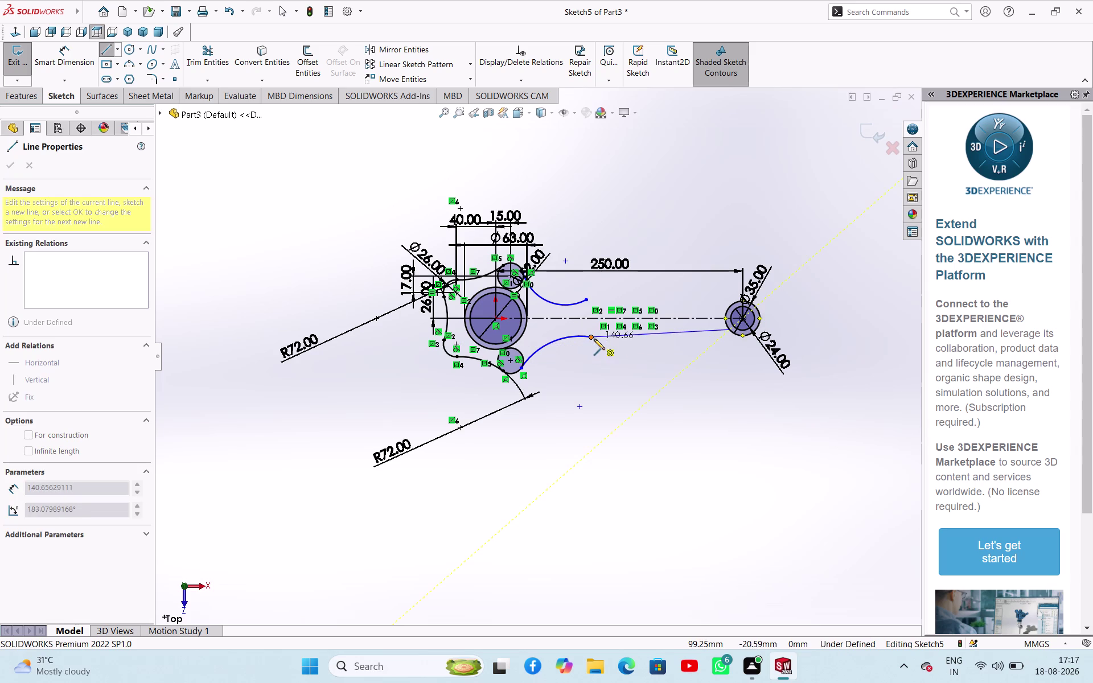
click(594, 339)
key(Escape)
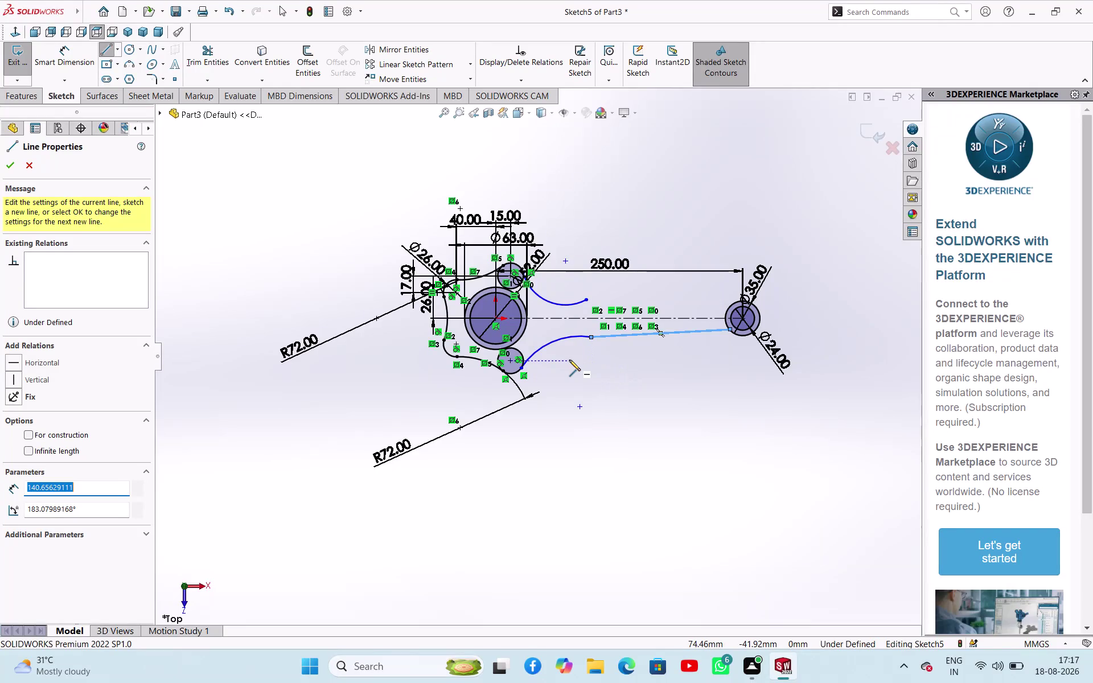
key(Escape)
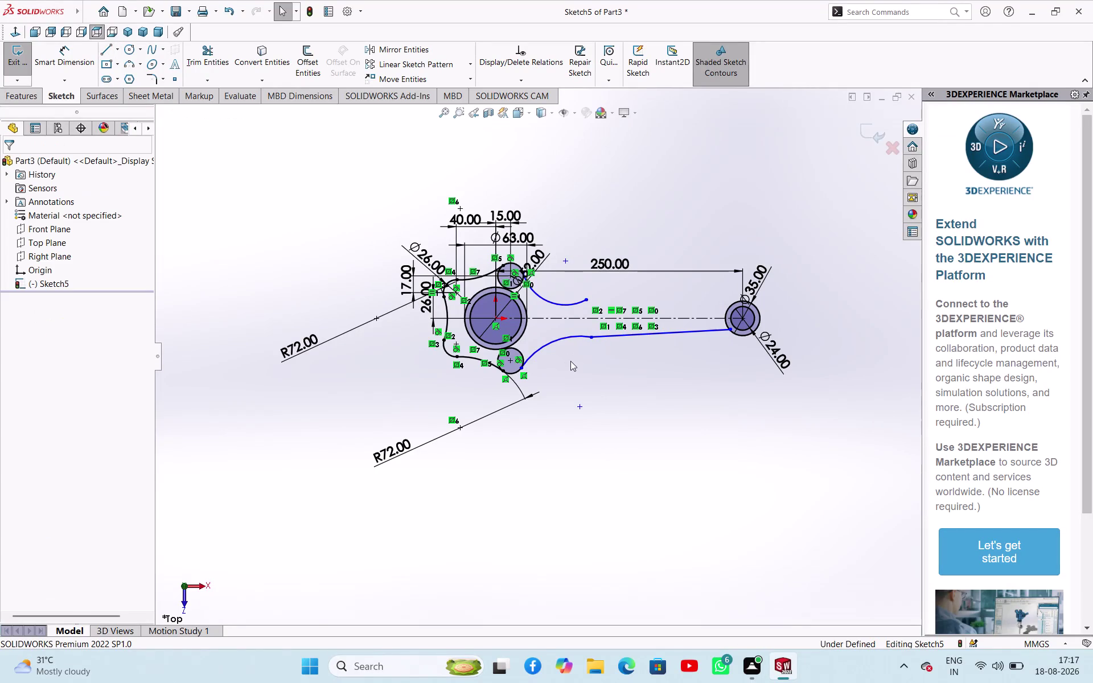
key(Escape)
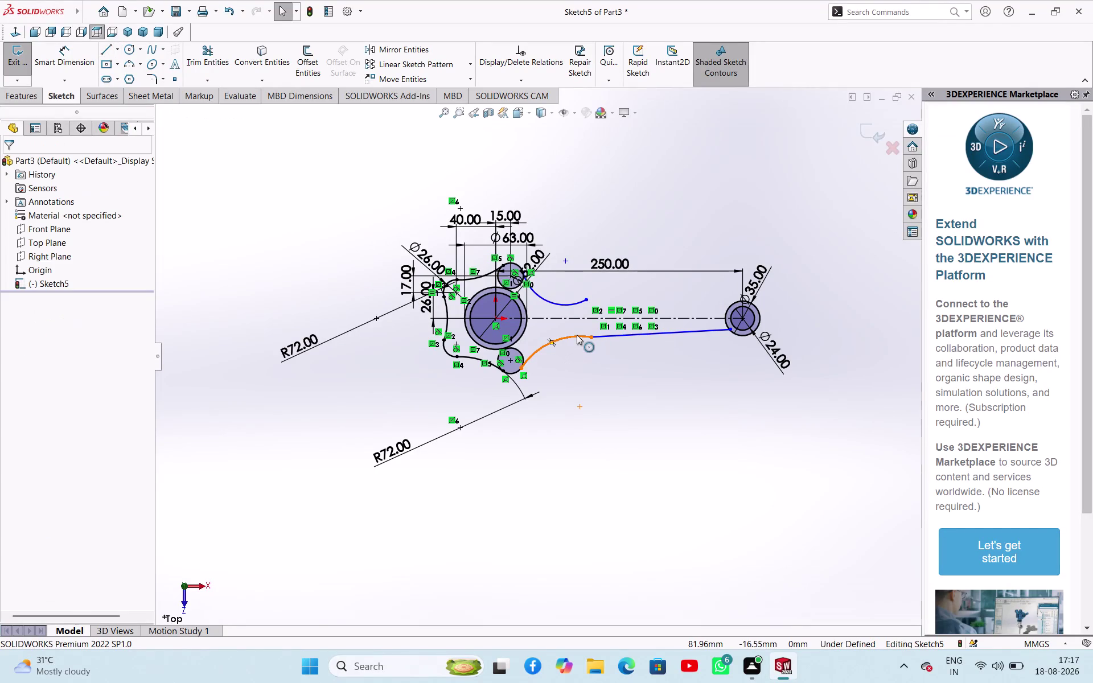
Add a Tangent relation between the lower lever-arm curve and the straight arm line.
click(577, 334)
click(609, 339)
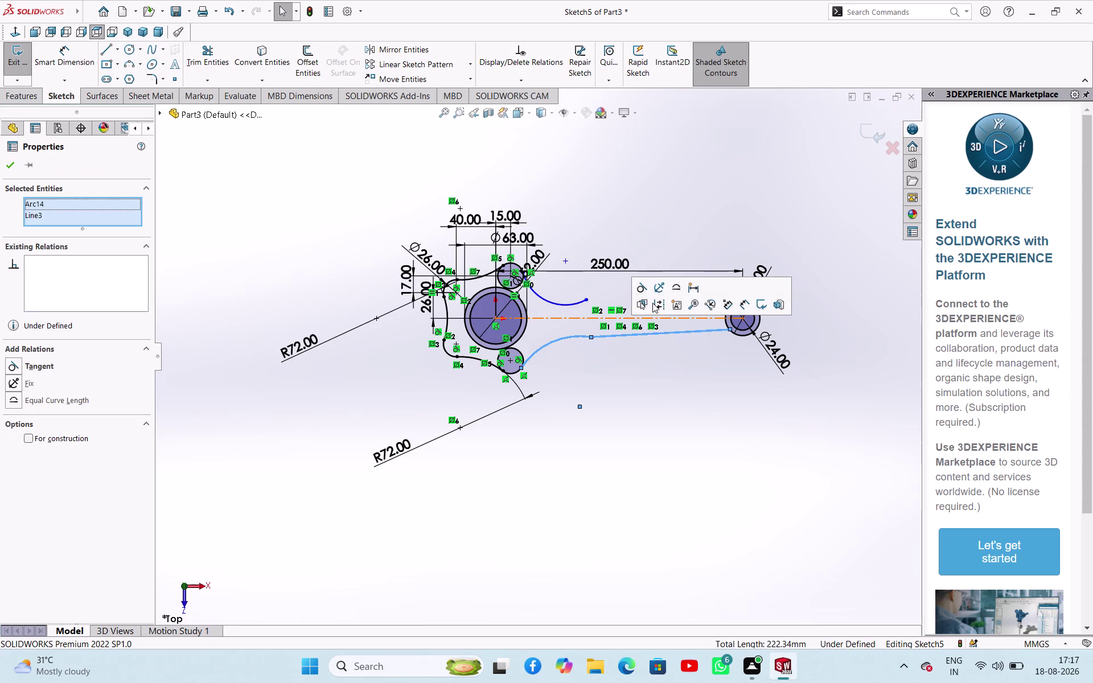
click(644, 289)
click(621, 372)
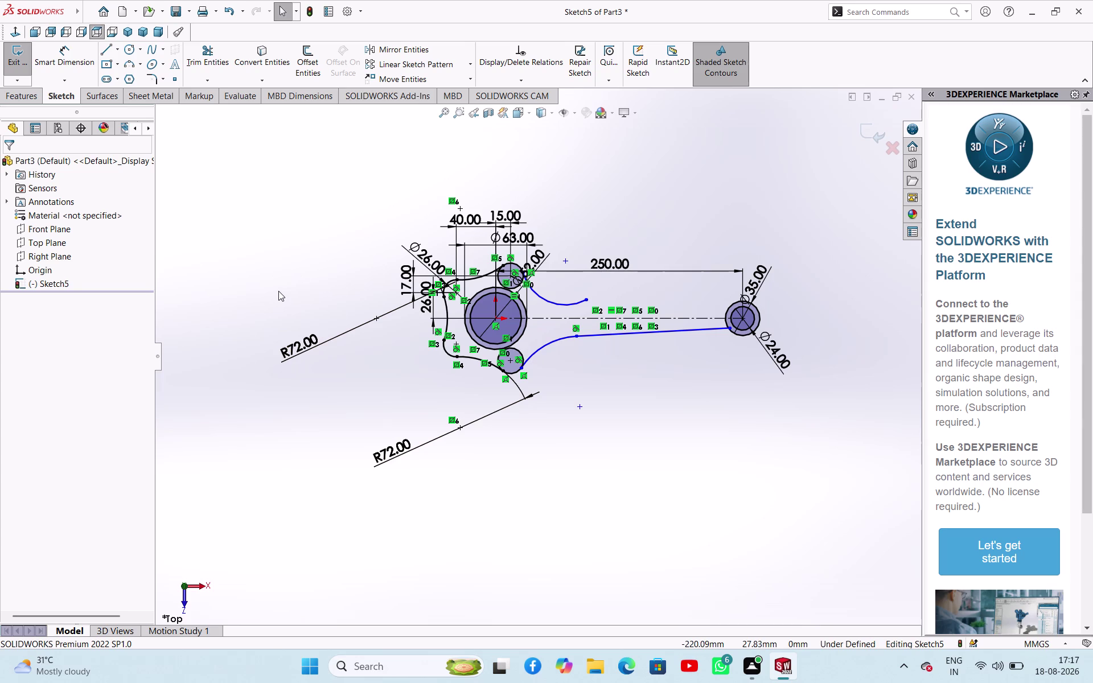
Add a Coincident relation between the arm line's end point and the small boss's outer circle.
click(226, 312)
scroll(down, 3)
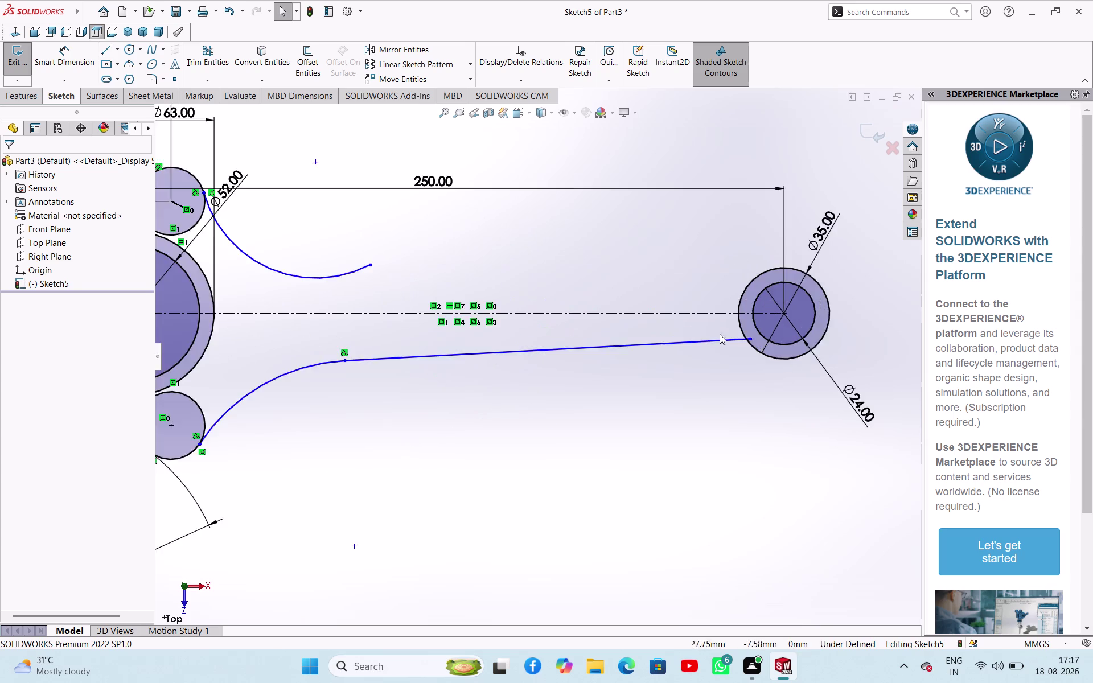
scroll(down, 3)
click(703, 379)
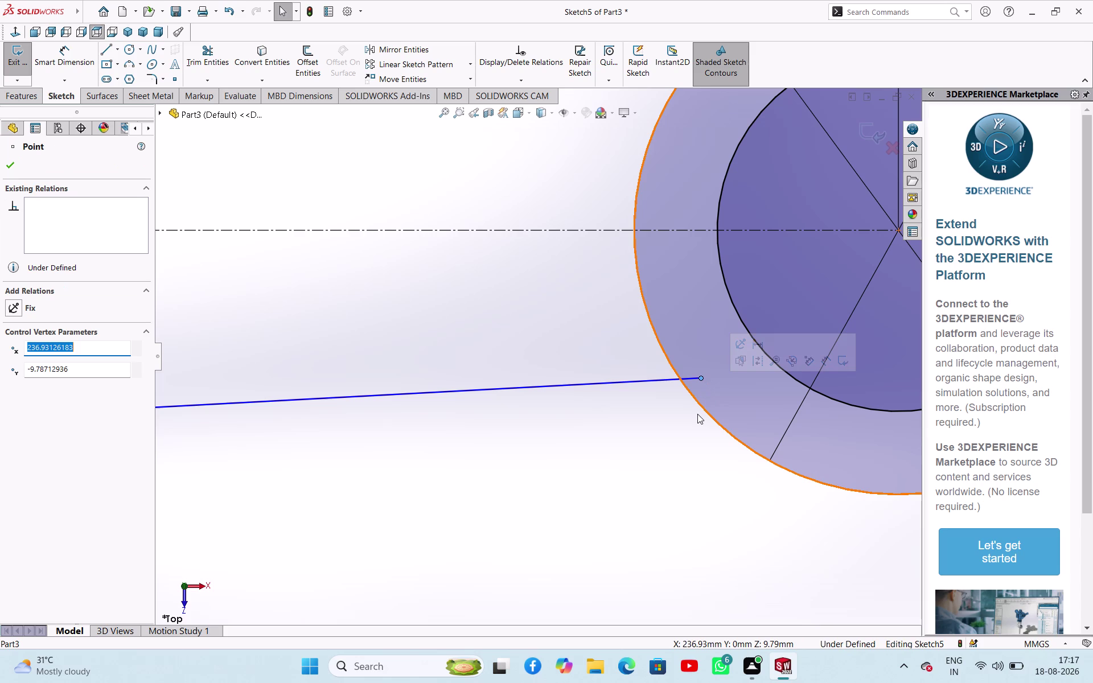
click(707, 408)
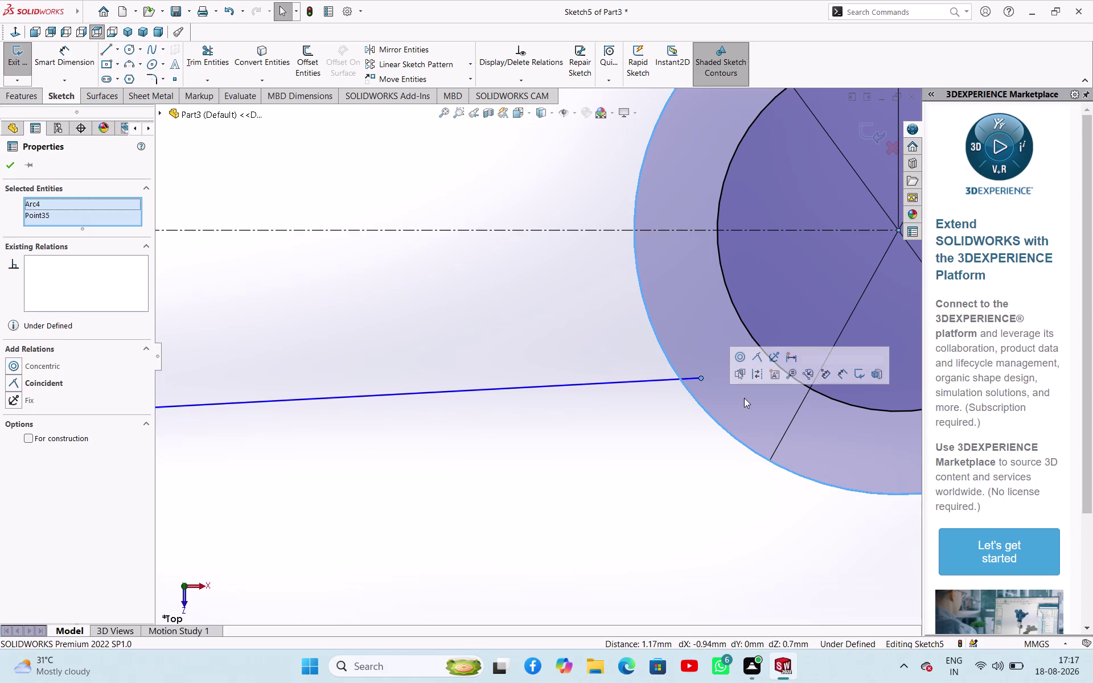
click(754, 356)
click(608, 441)
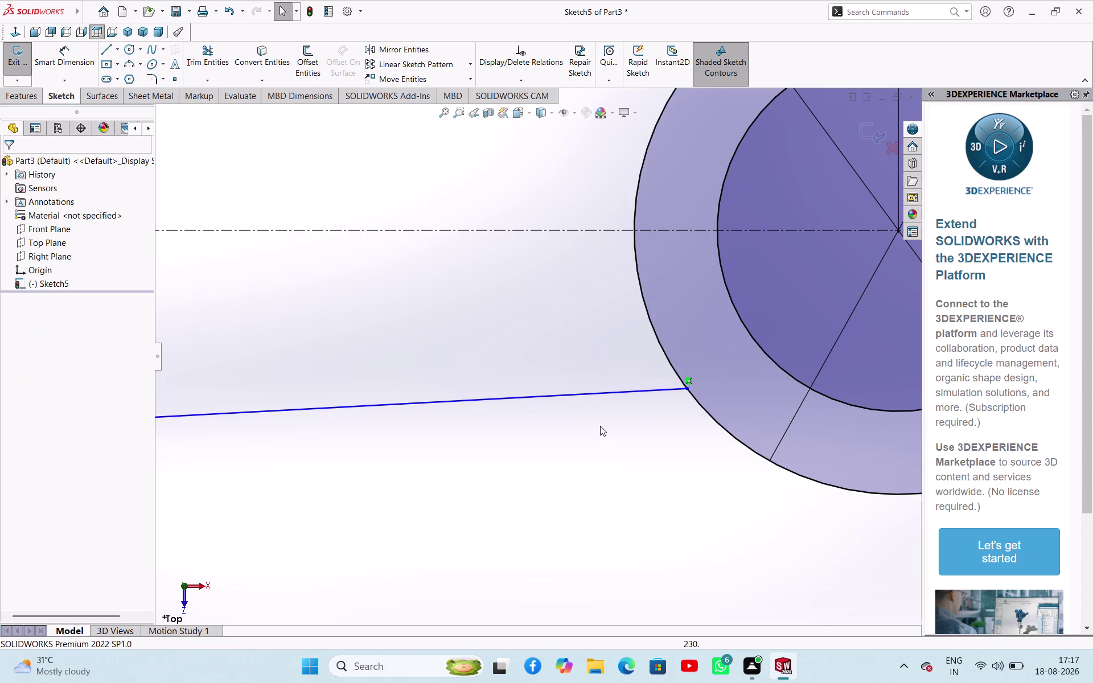
scroll(up, 3)
scroll(up, 3)
scroll(down, 3)
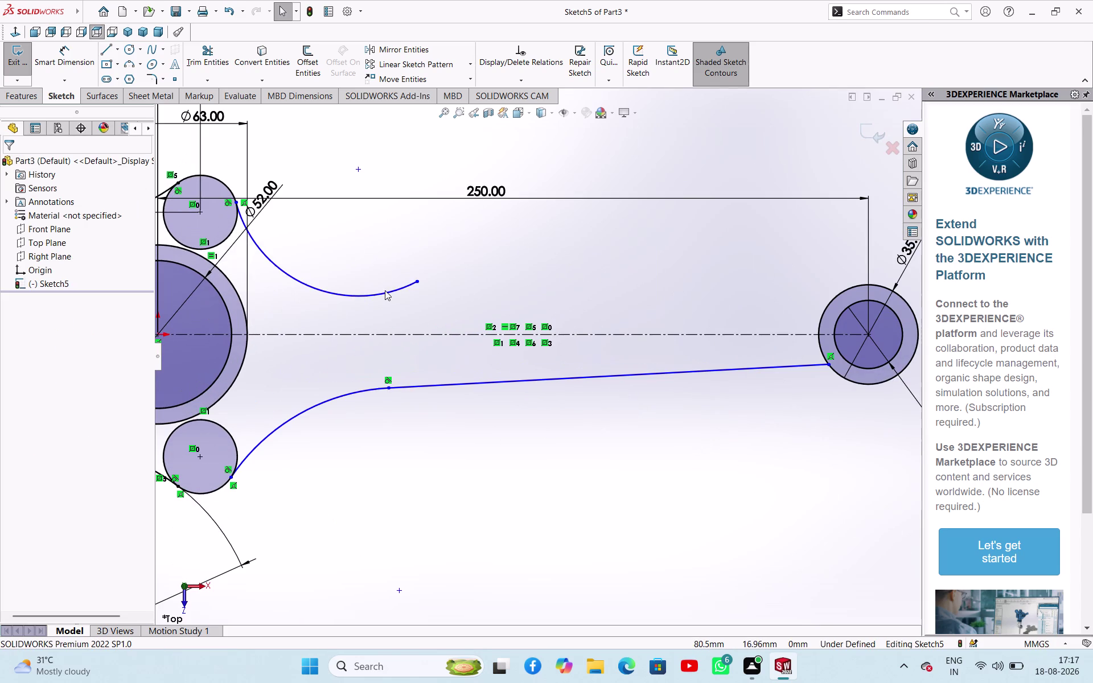
Delete the unfinished stray upper arc.
click(385, 293)
key(Delete)
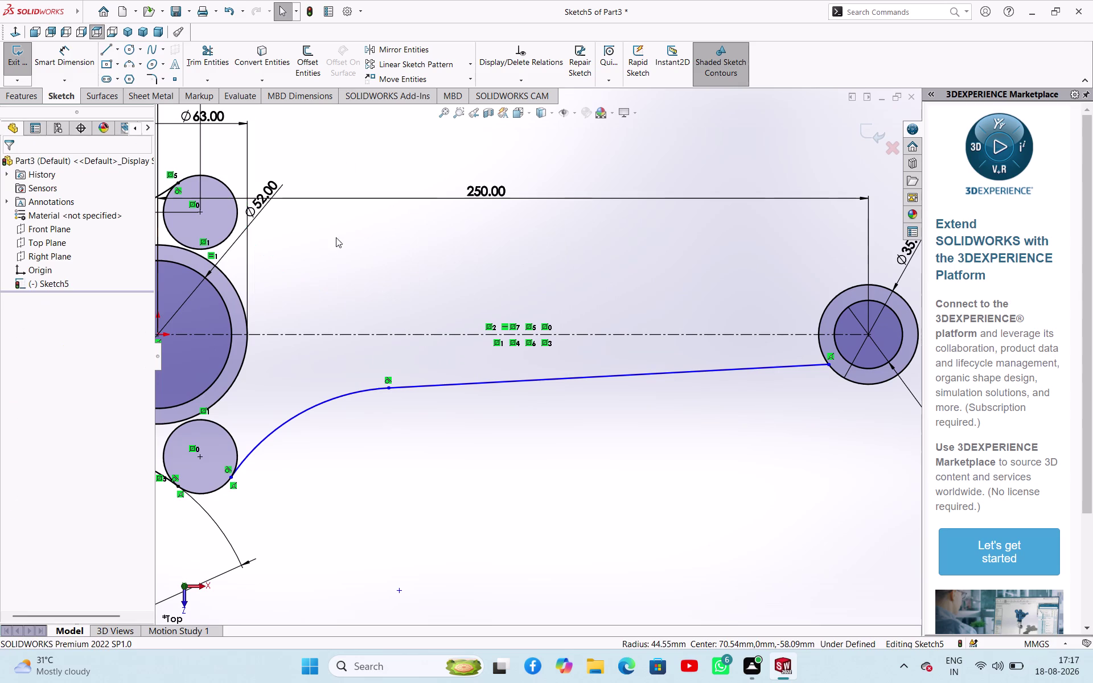
click(404, 532)
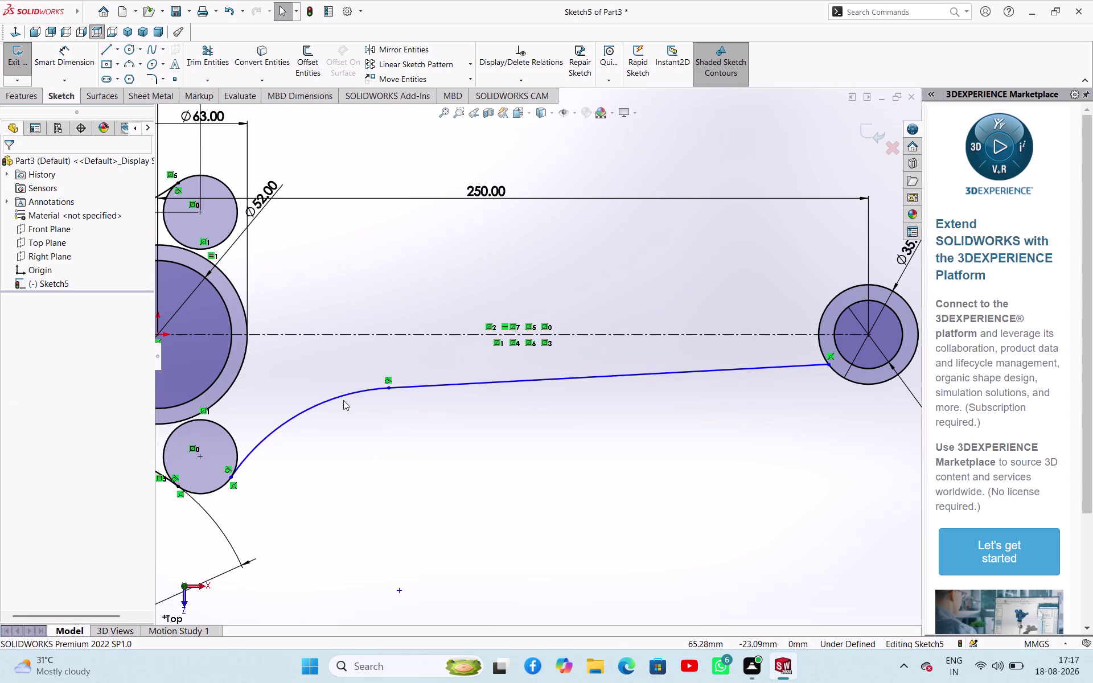
Make the lower arm curve and line symmetric about the centerline, removing an unwanted relation.
click(343, 397)
click(408, 389)
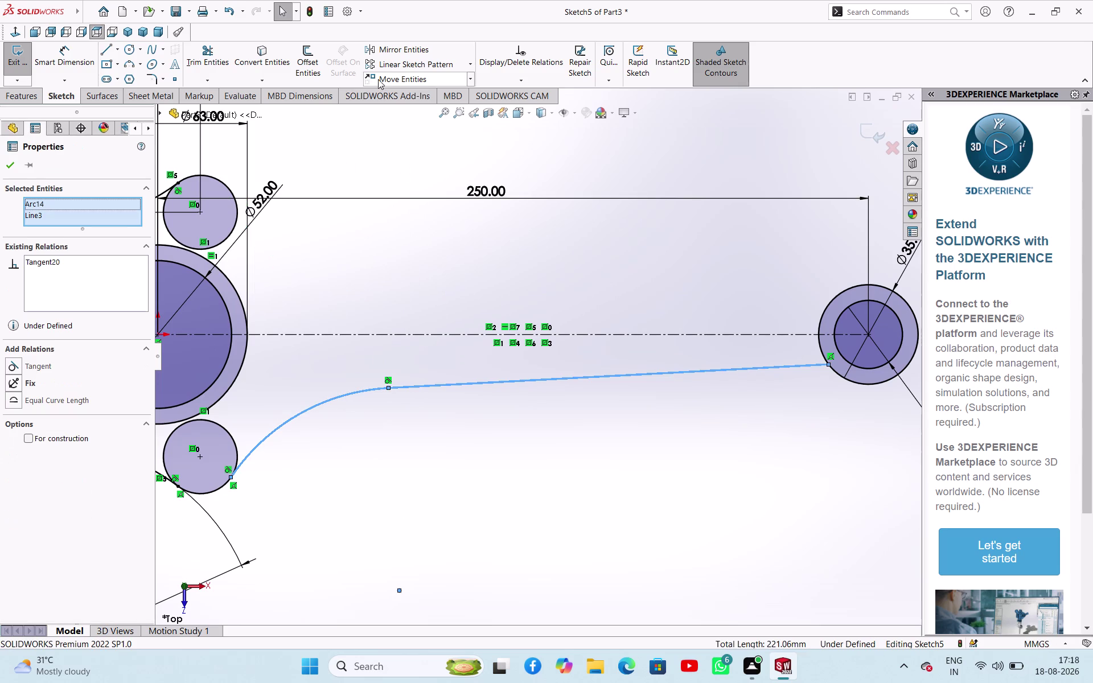
click(400, 54)
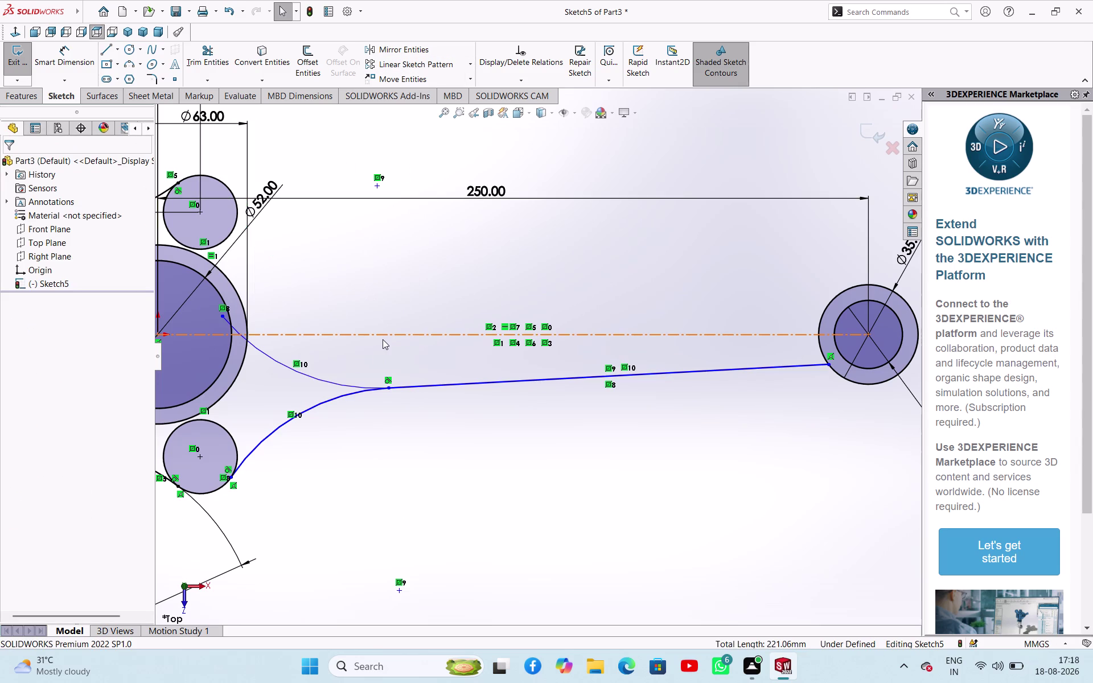
click(388, 422)
click(337, 395)
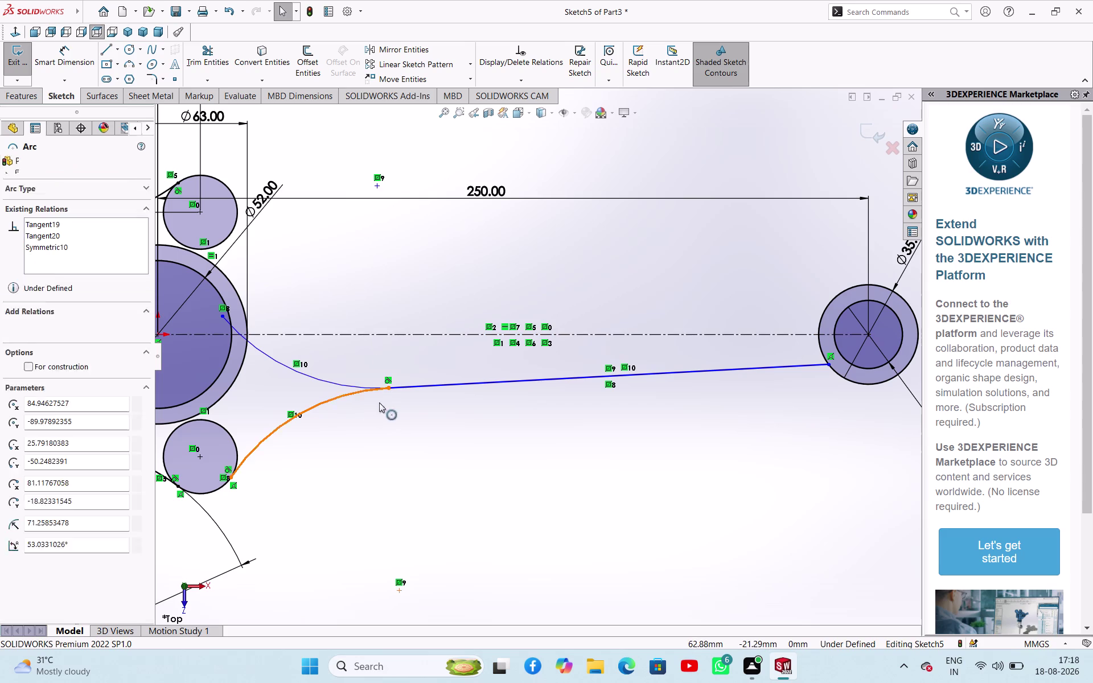
click(414, 386)
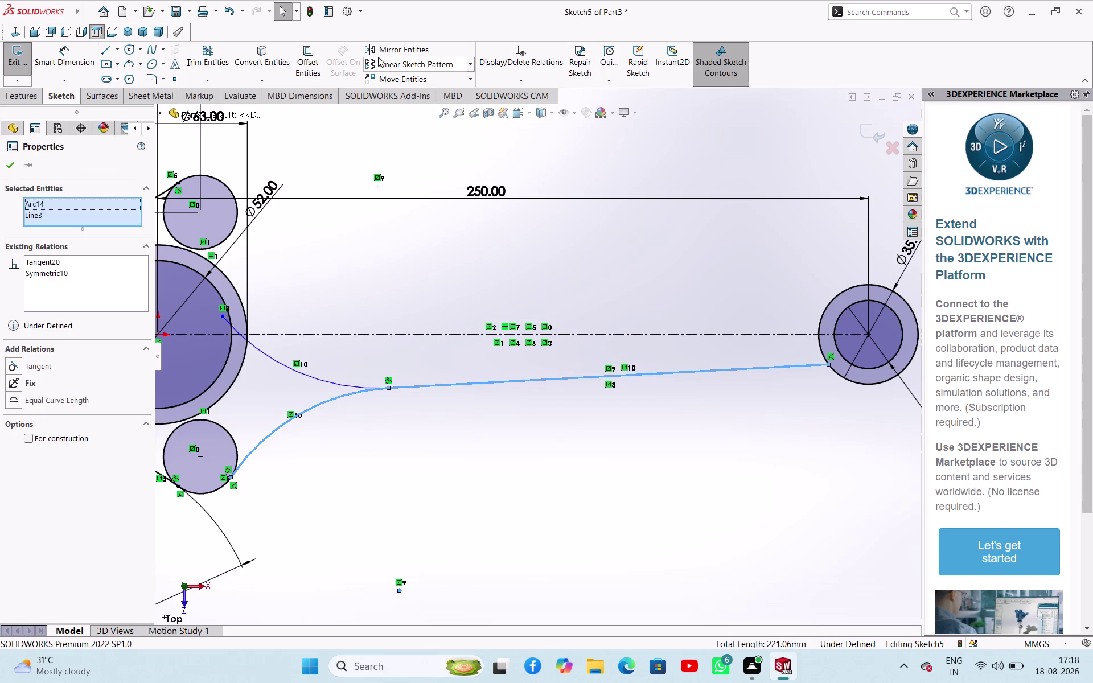
click(384, 50)
click(335, 451)
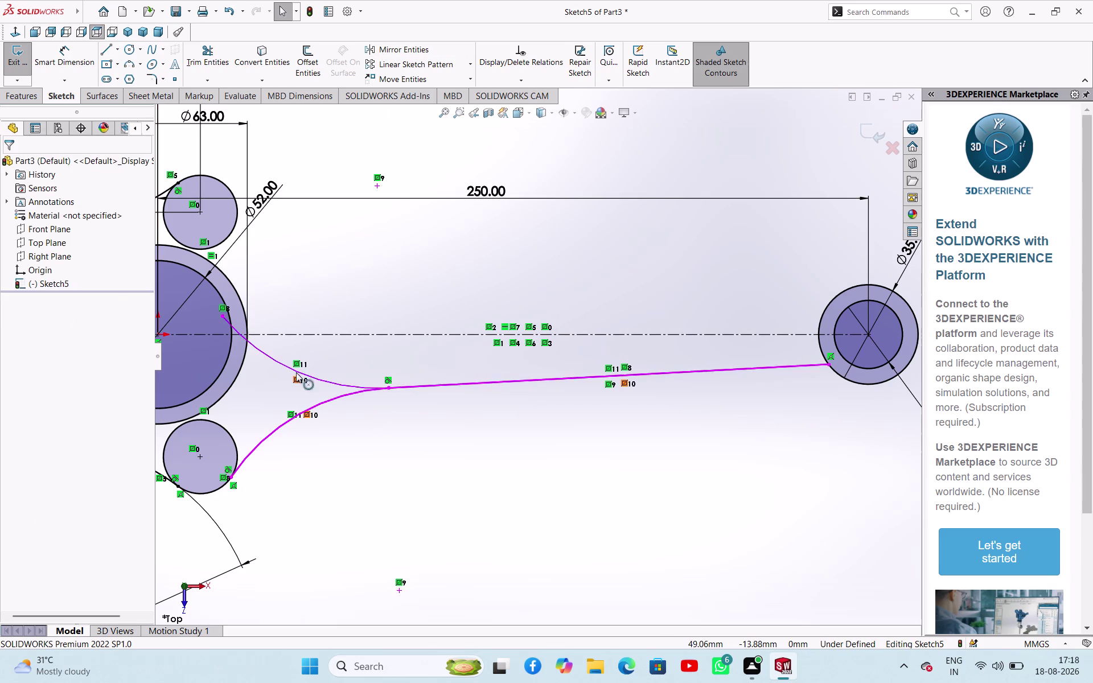
click(293, 369)
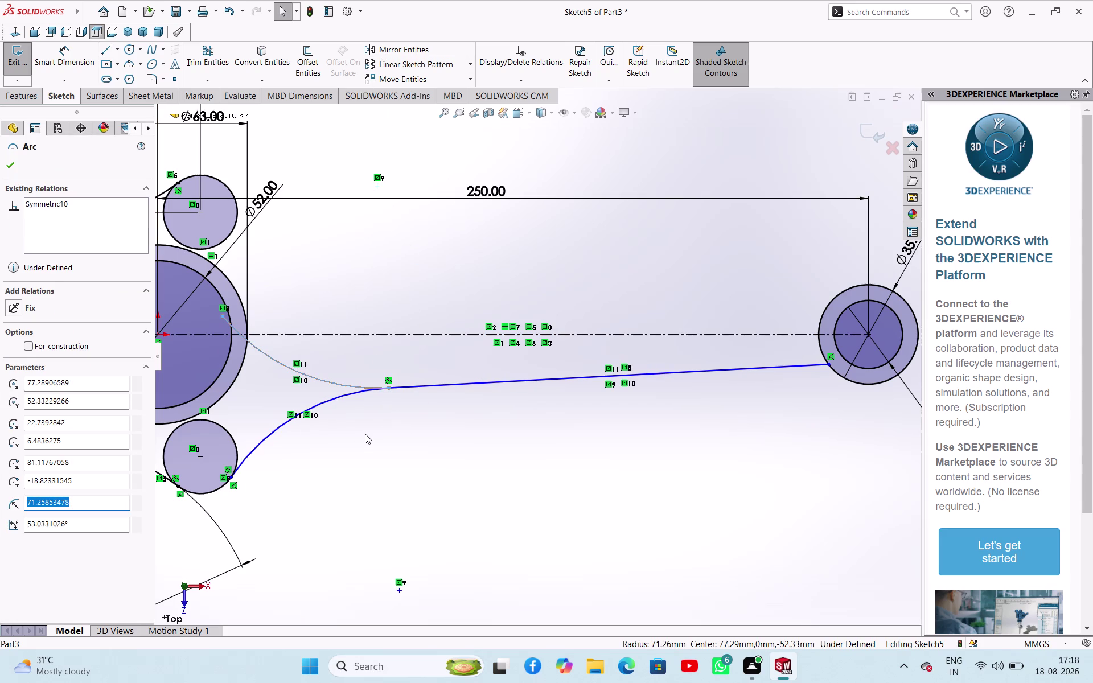
key(Delete)
click(336, 443)
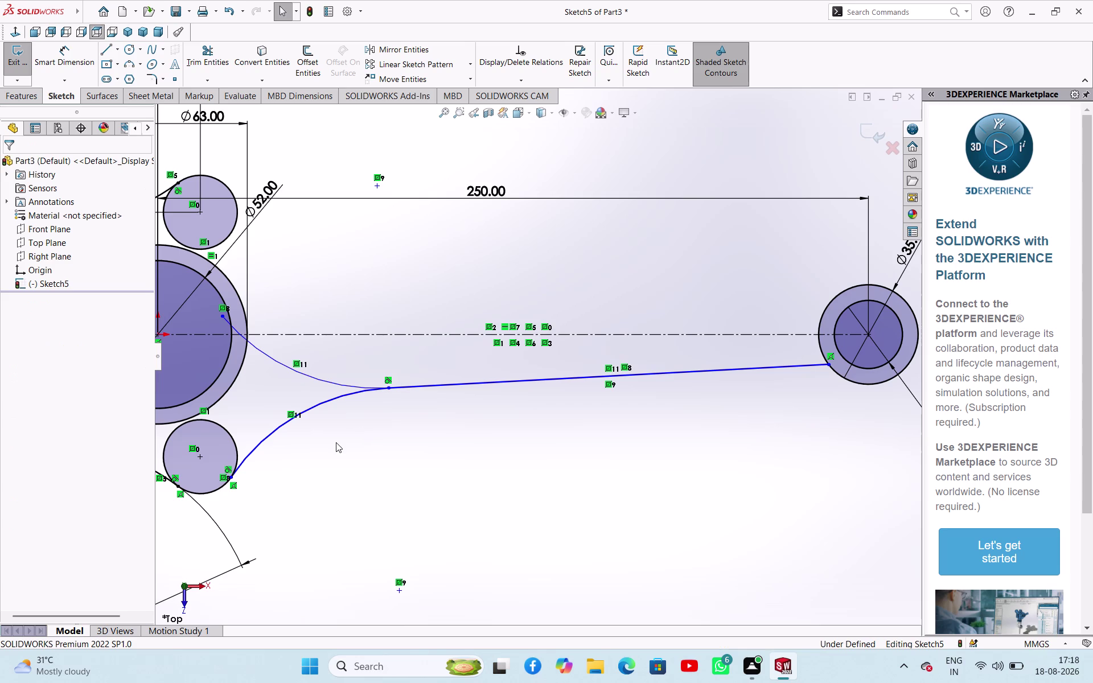
Select the lower arm line and start Mirror Entities on it.
click(334, 399)
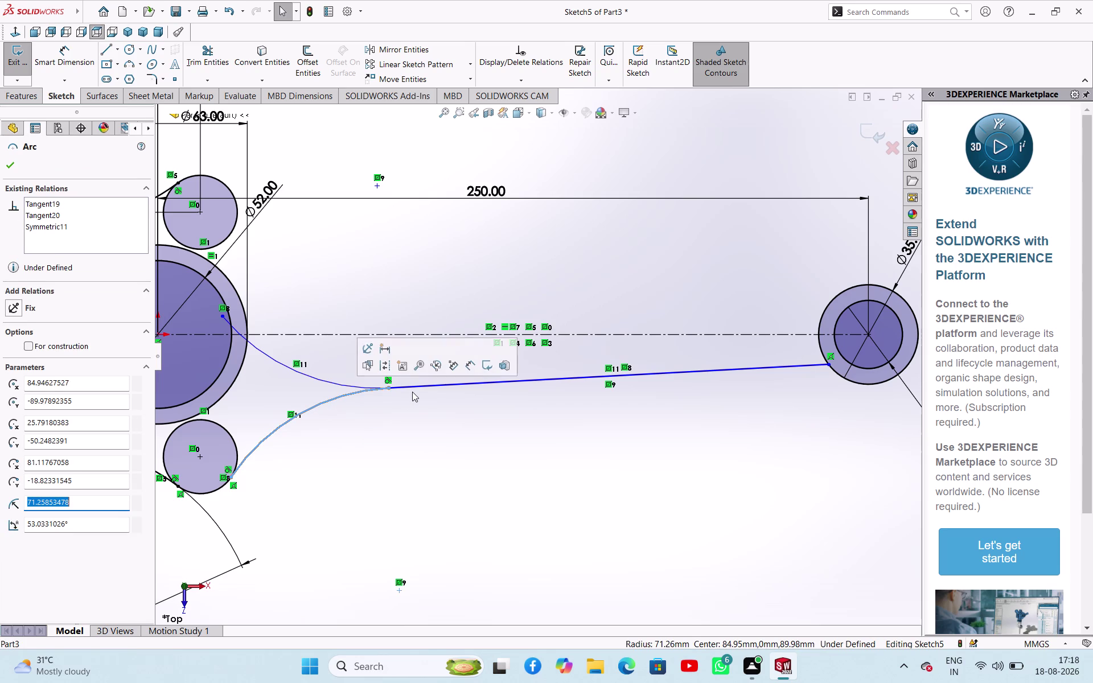
click(413, 389)
click(401, 55)
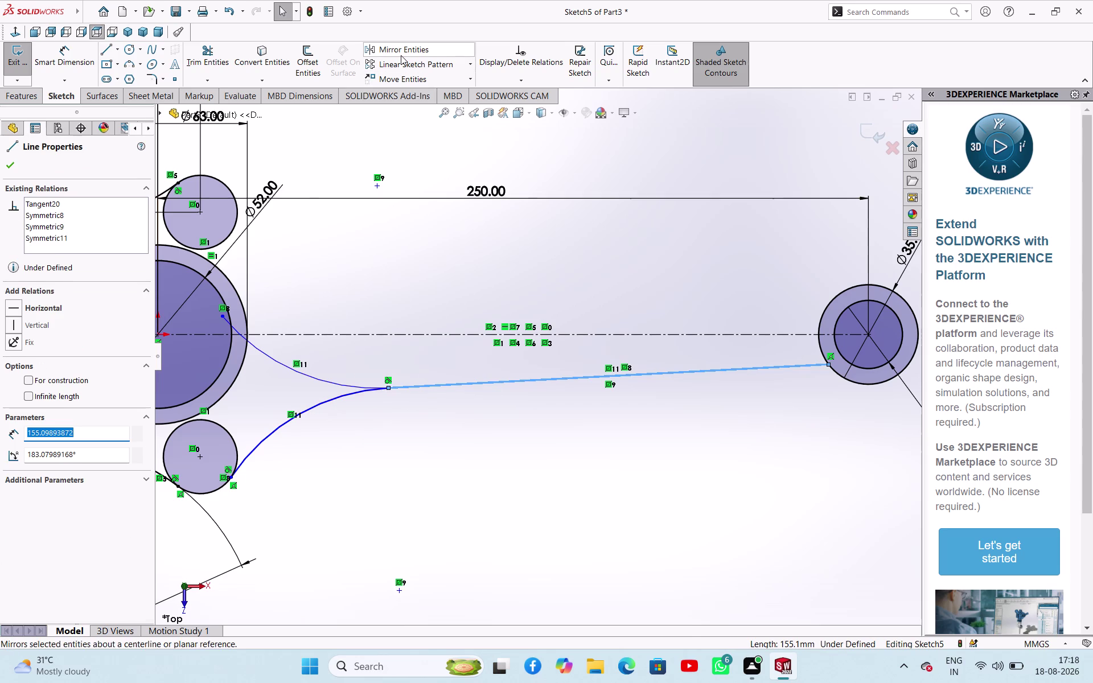
click(51, 327)
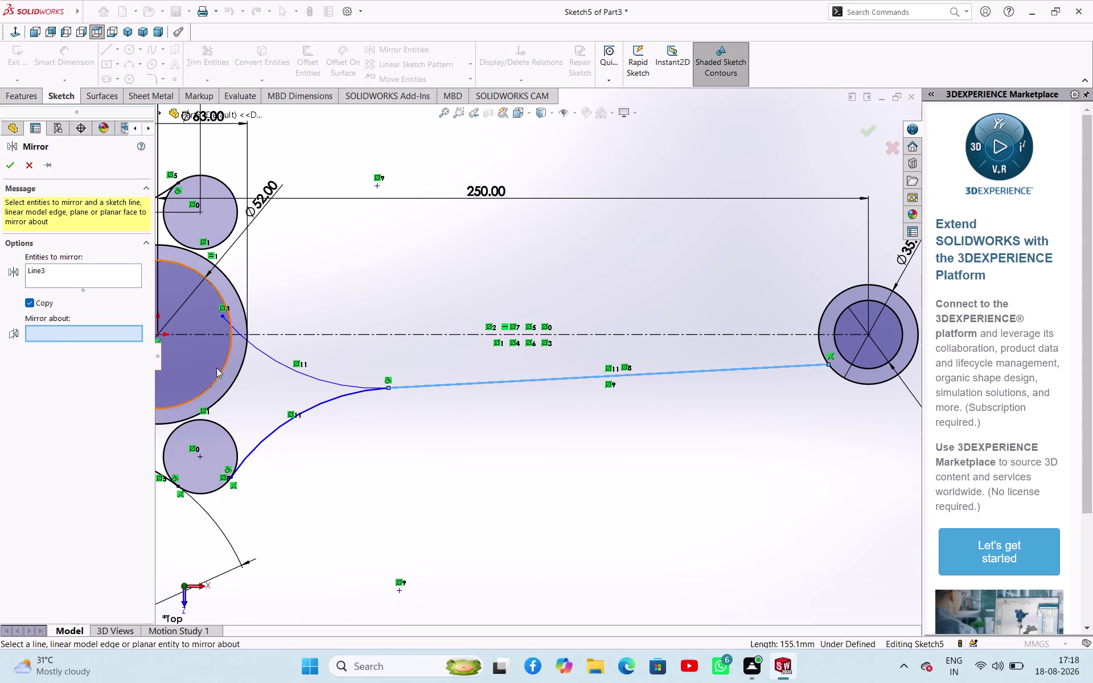
Mirror the arm line, then the lower arm curve, about the horizontal centerline.
click(316, 333)
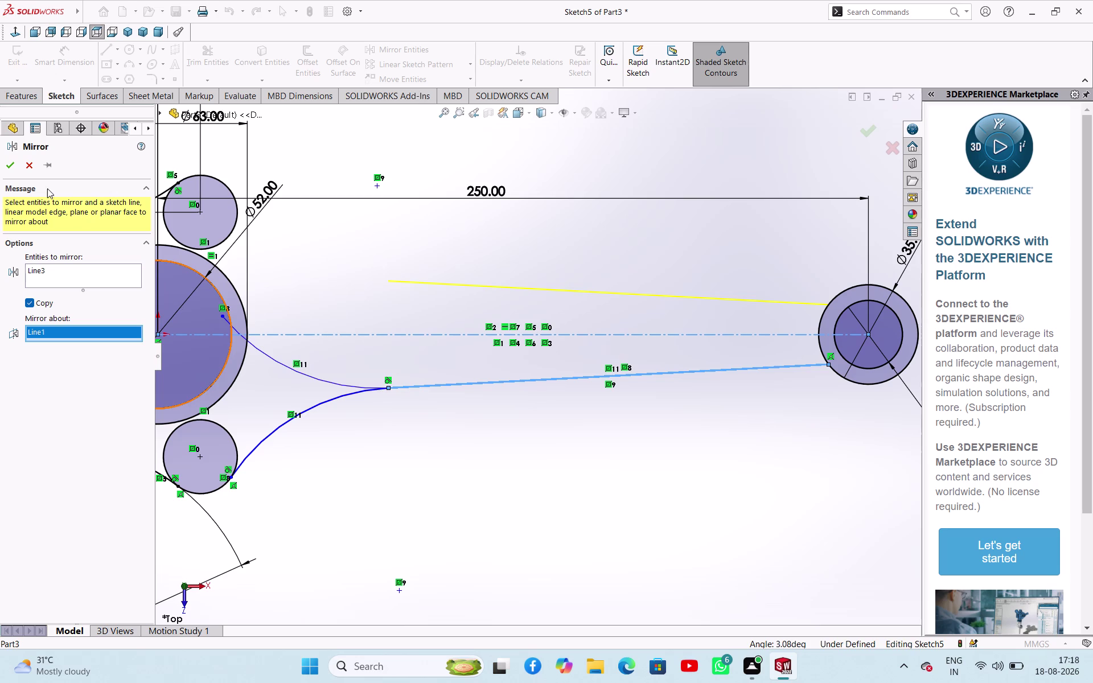
click(14, 168)
click(302, 451)
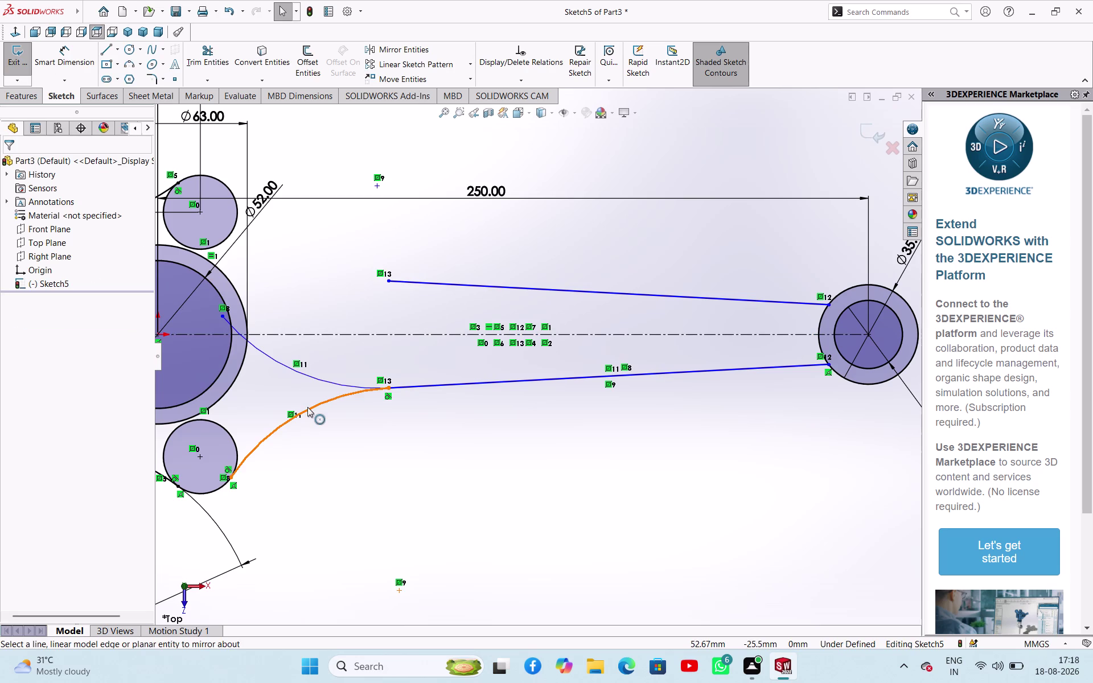
click(307, 407)
click(395, 48)
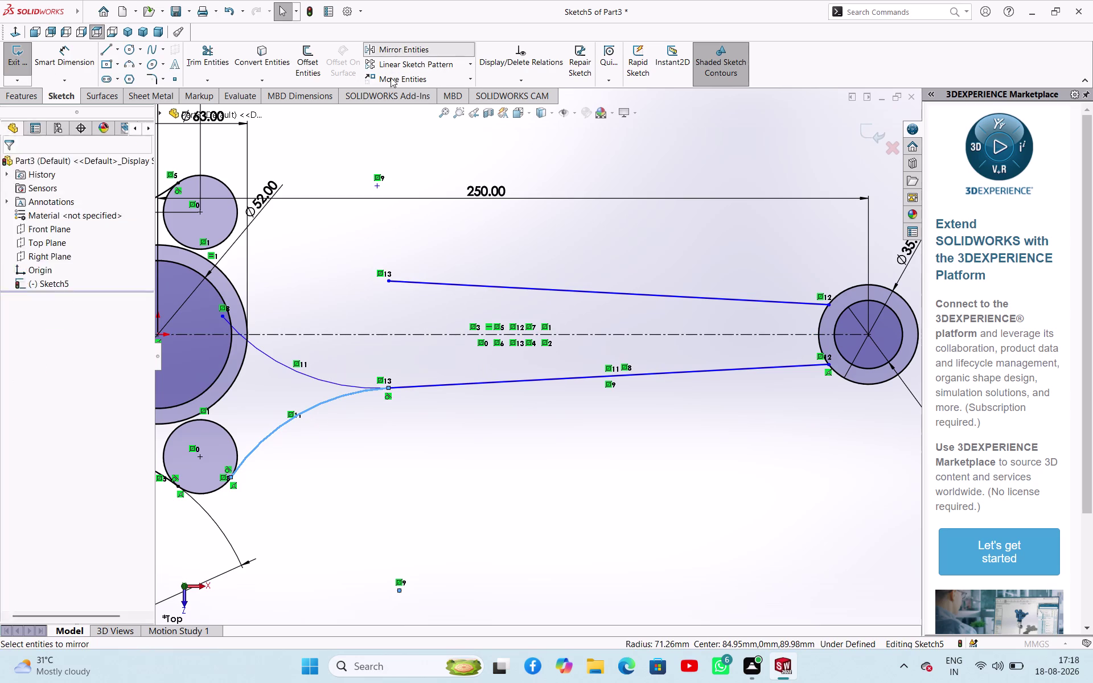
click(88, 326)
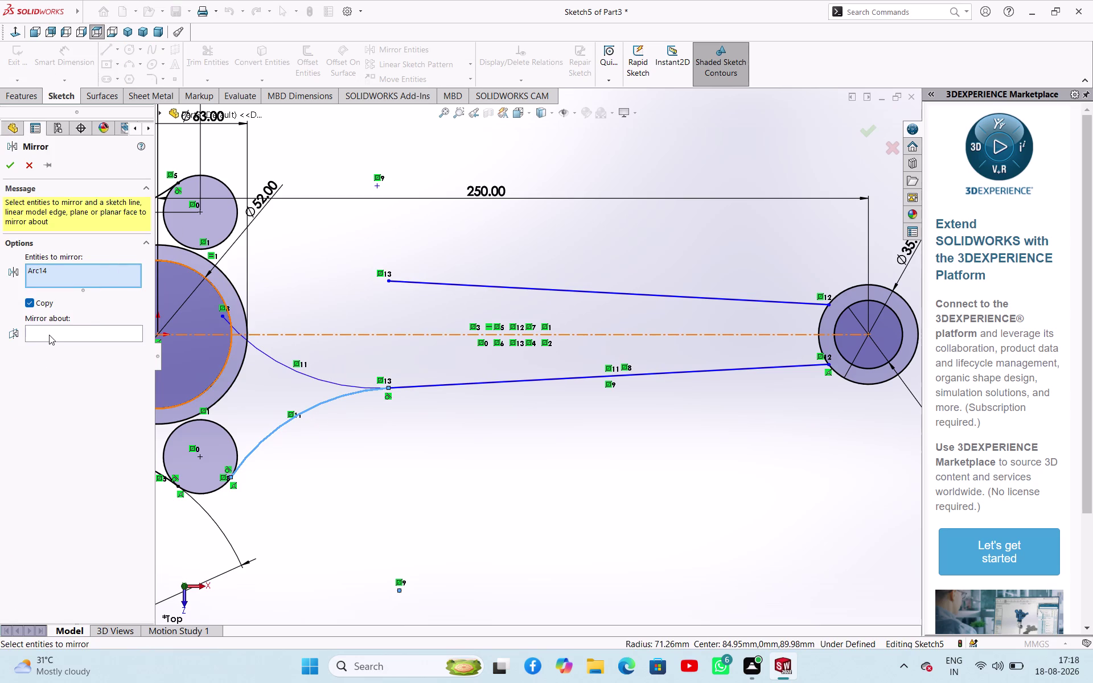
click(49, 335)
click(292, 332)
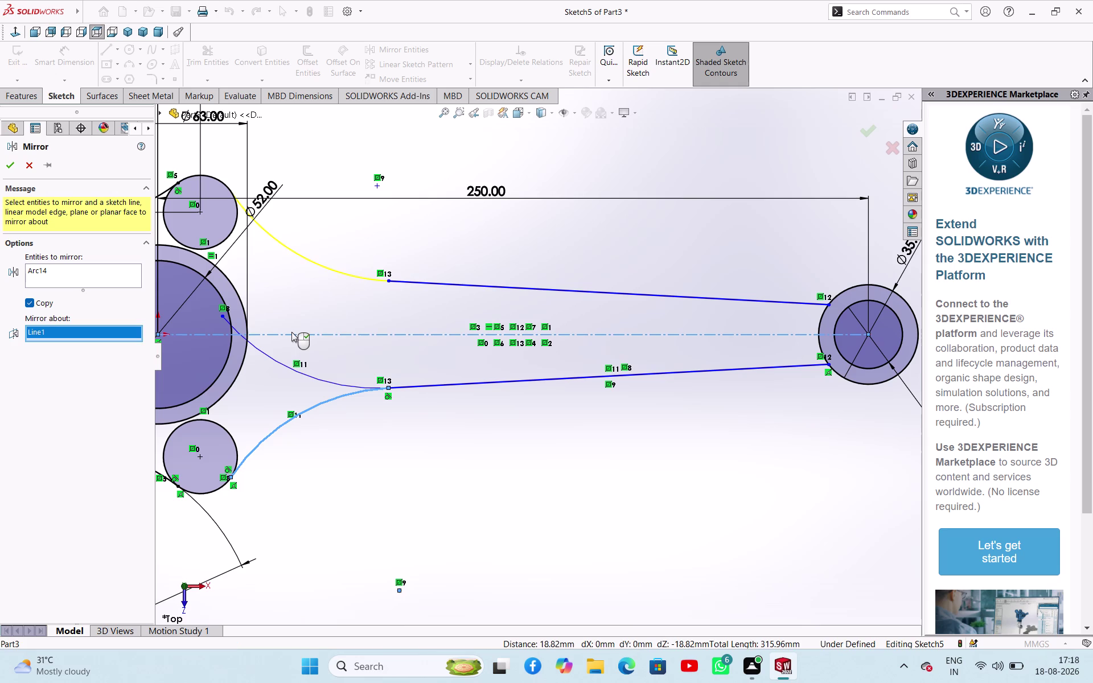
click(15, 169)
click(347, 485)
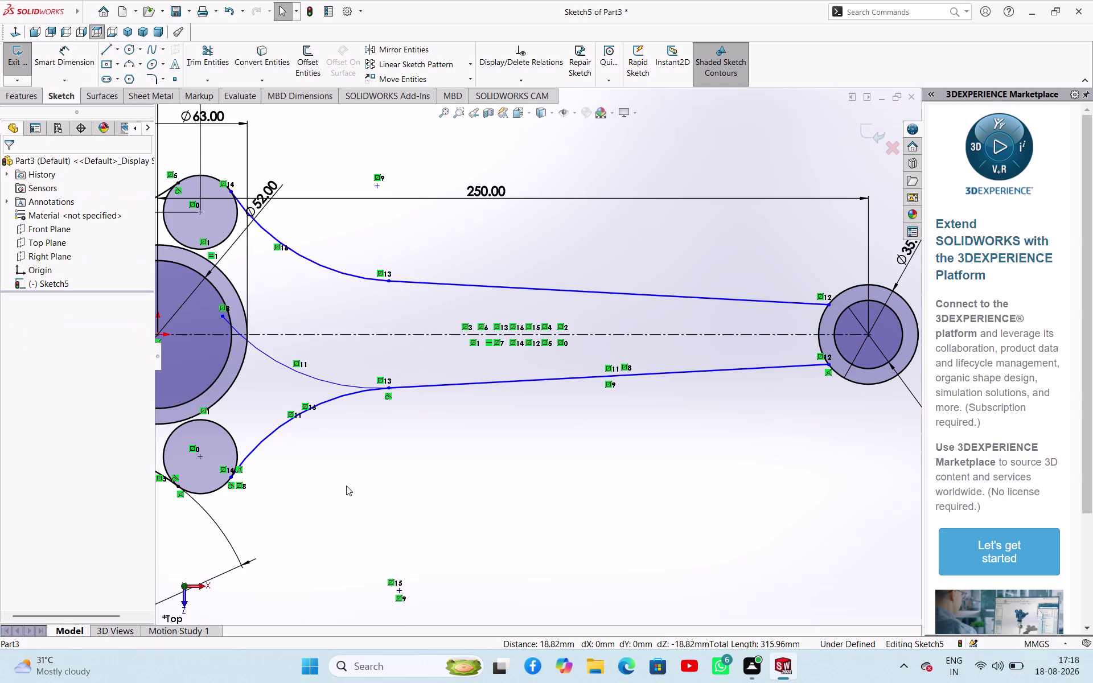
scroll(up, 3)
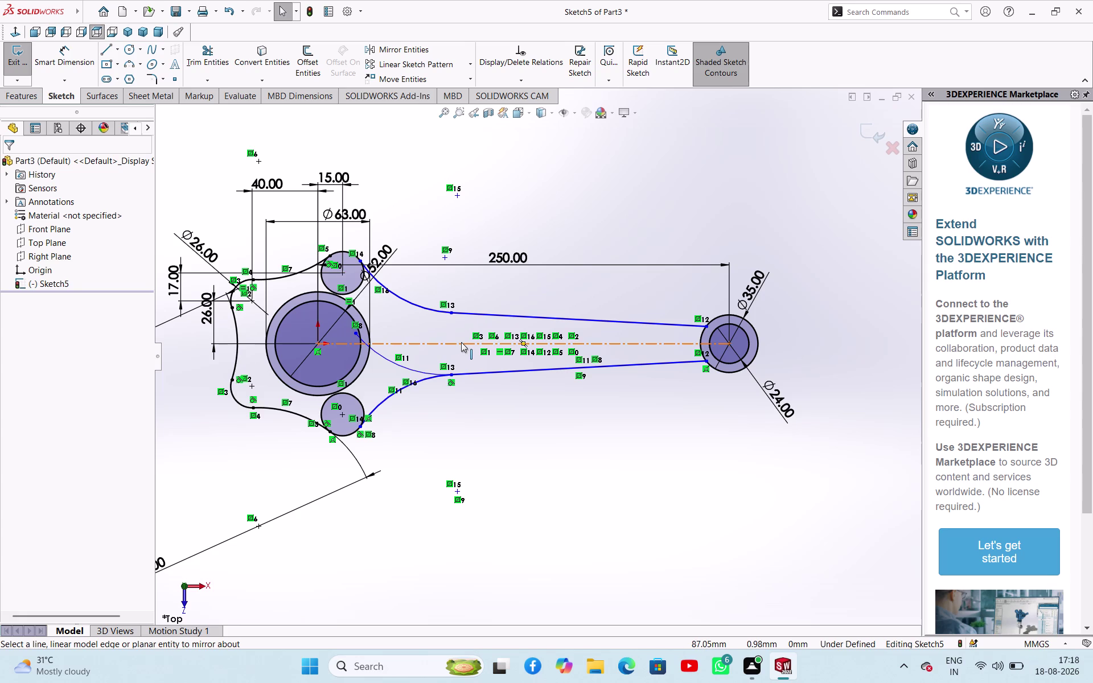
Dimension the upper-to-lower arm junction gap as 26 mm, cancelling a stray 3.00 dimension.
scroll(down, 3)
right_drag(538, 459, 569, 408)
click(455, 394)
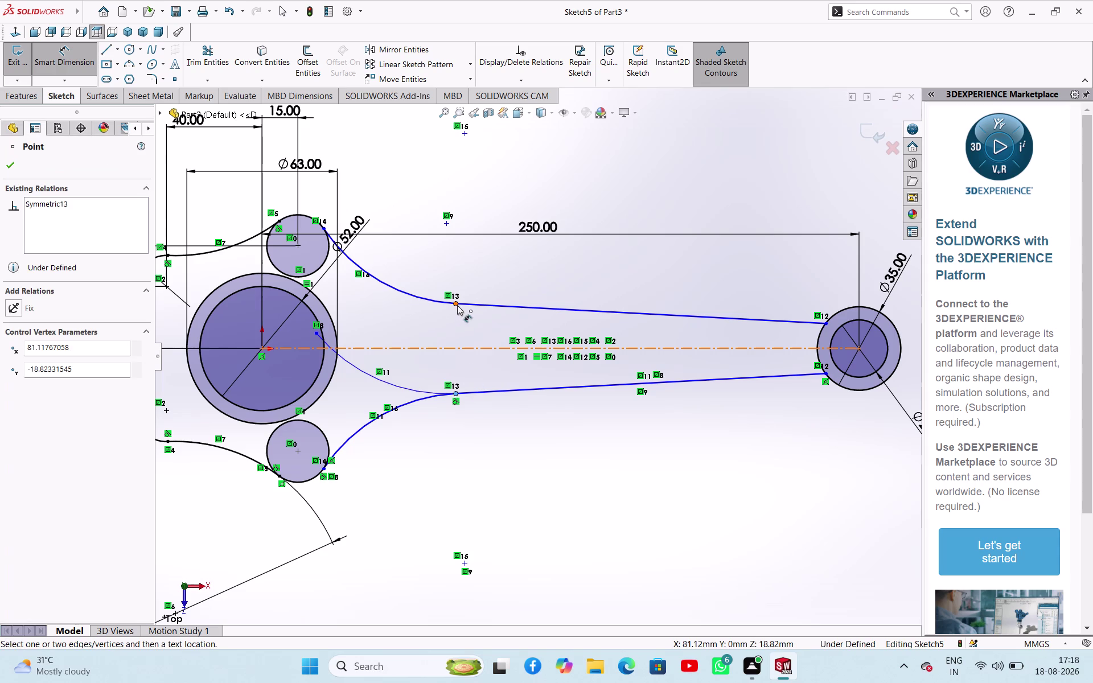
click(457, 305)
click(405, 323)
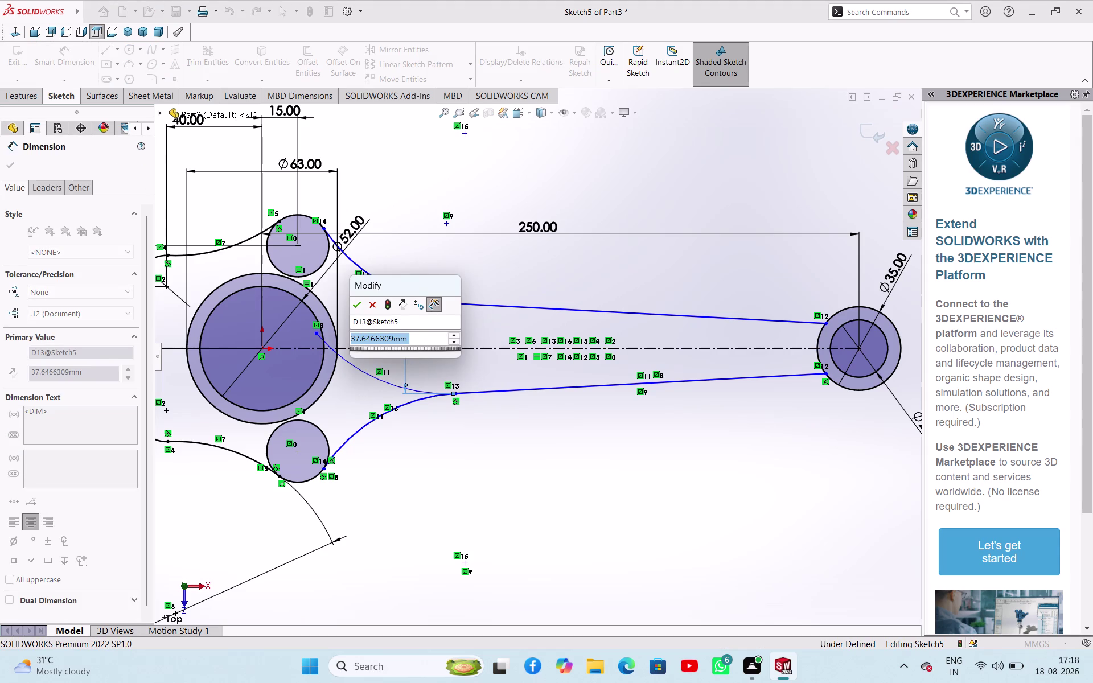
key(2)
key(6)
key(Return)
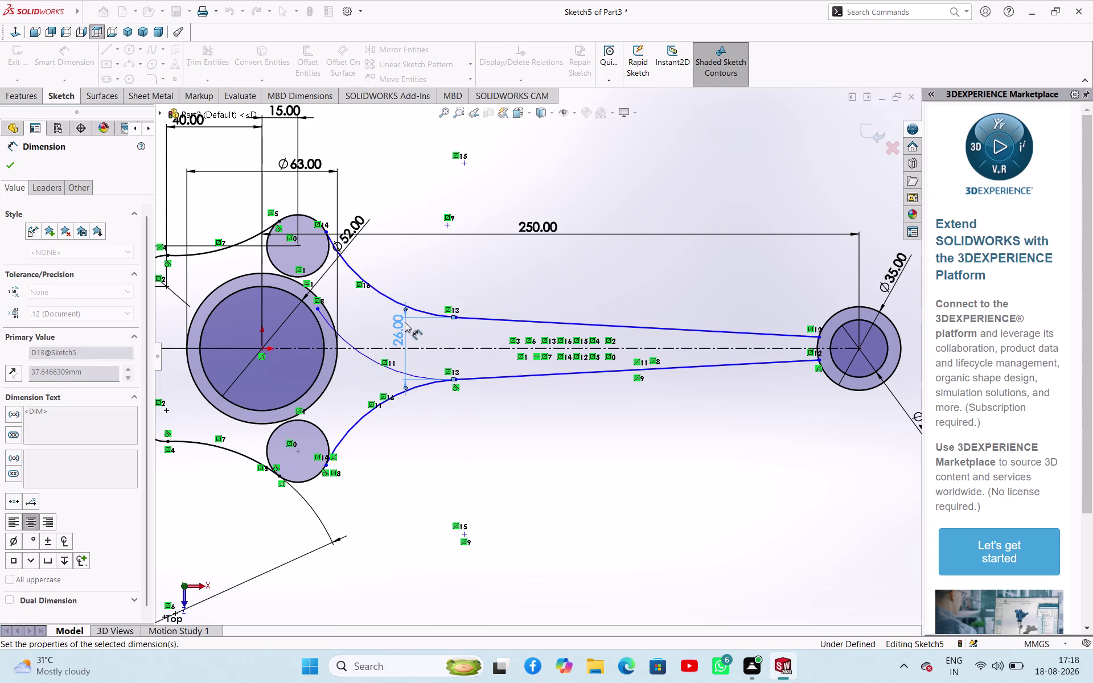
click(456, 318)
click(461, 346)
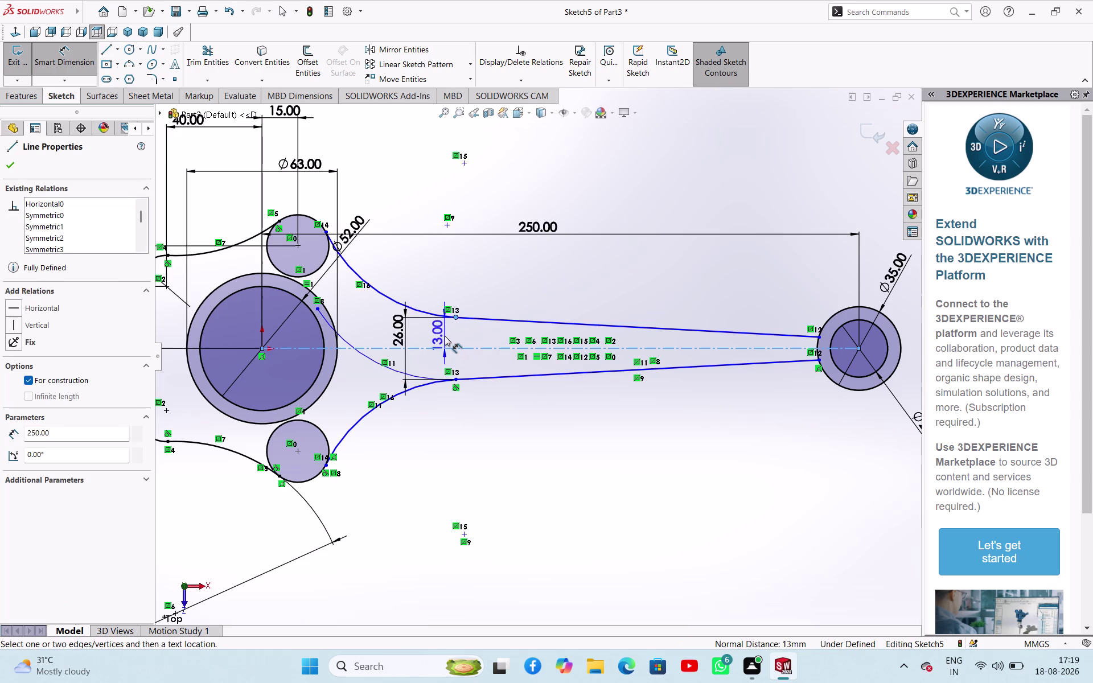
key(Escape)
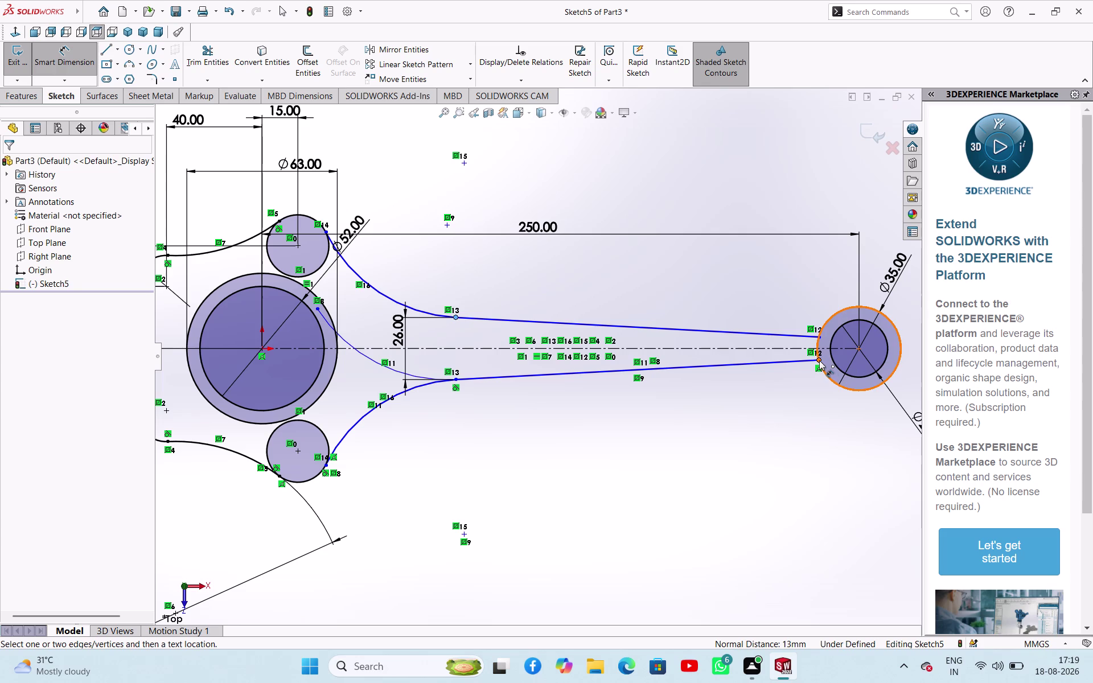
click(819, 360)
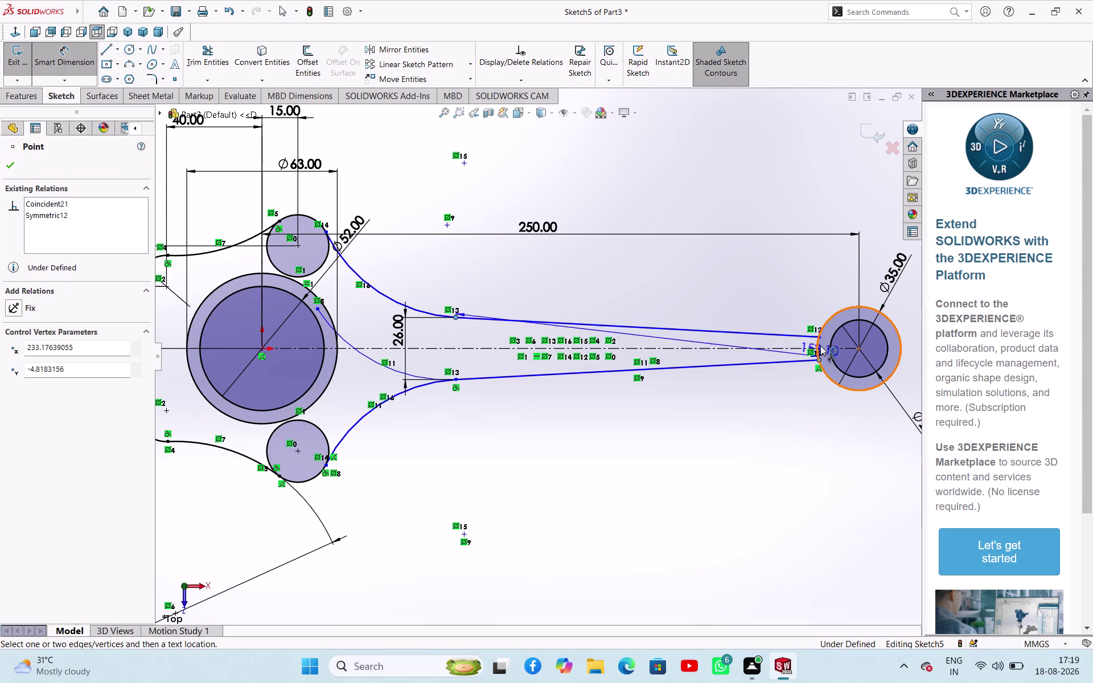
click(820, 339)
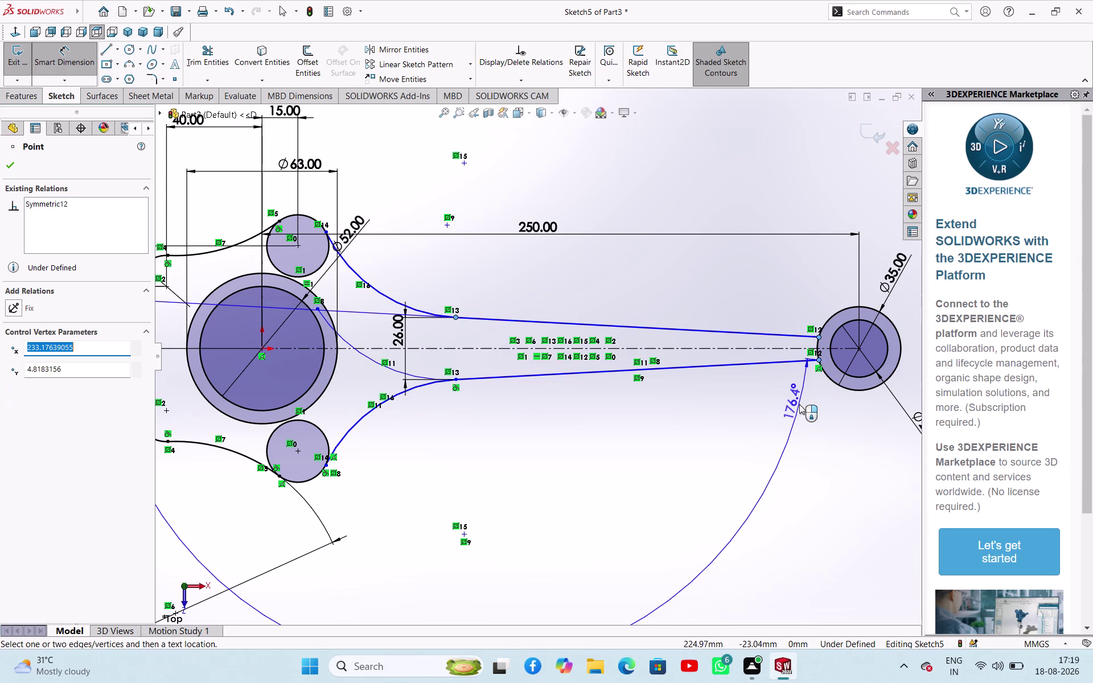
key(Escape)
scroll(down, 3)
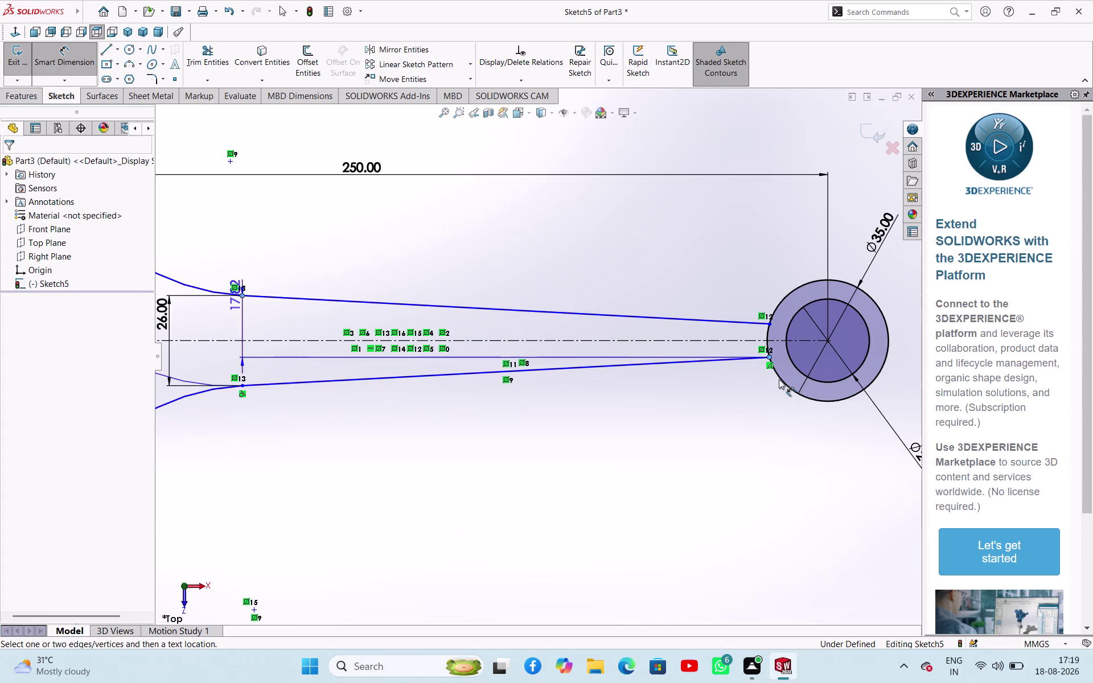
scroll(down, 3)
key(Escape)
scroll(down, 3)
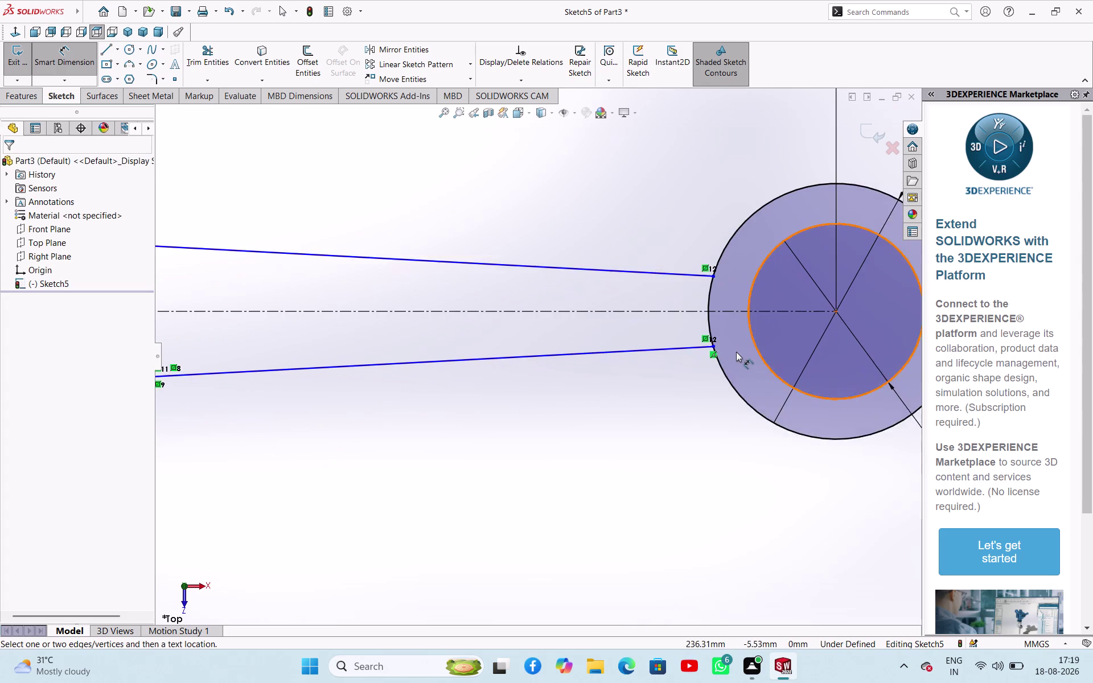
scroll(down, 3)
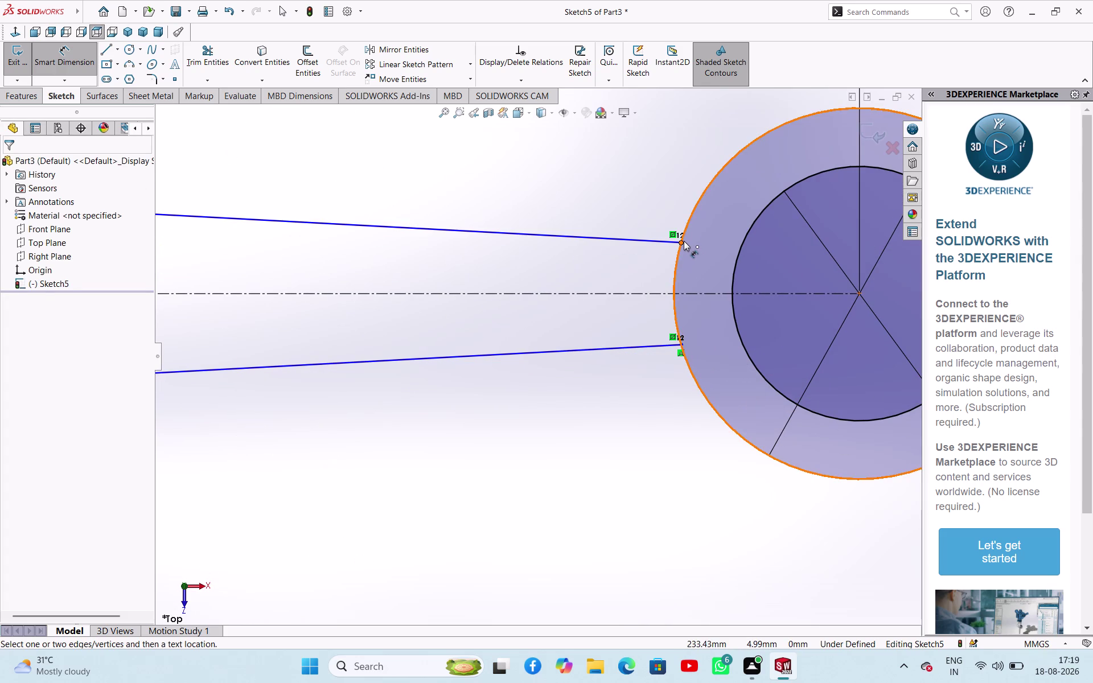
click(684, 241)
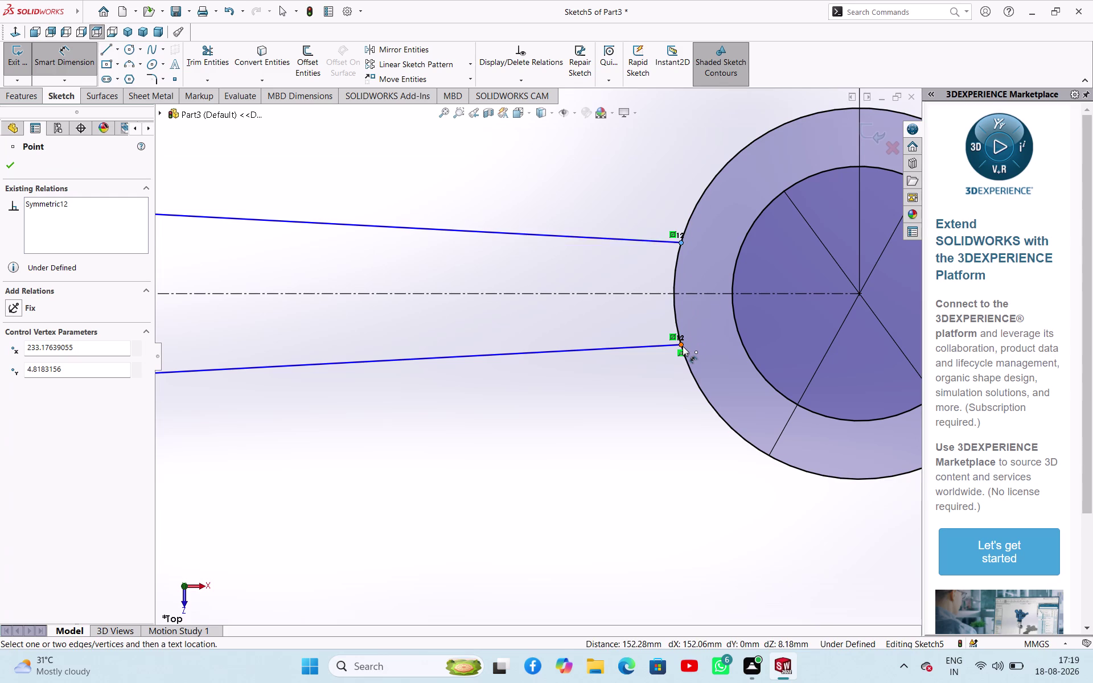
click(682, 346)
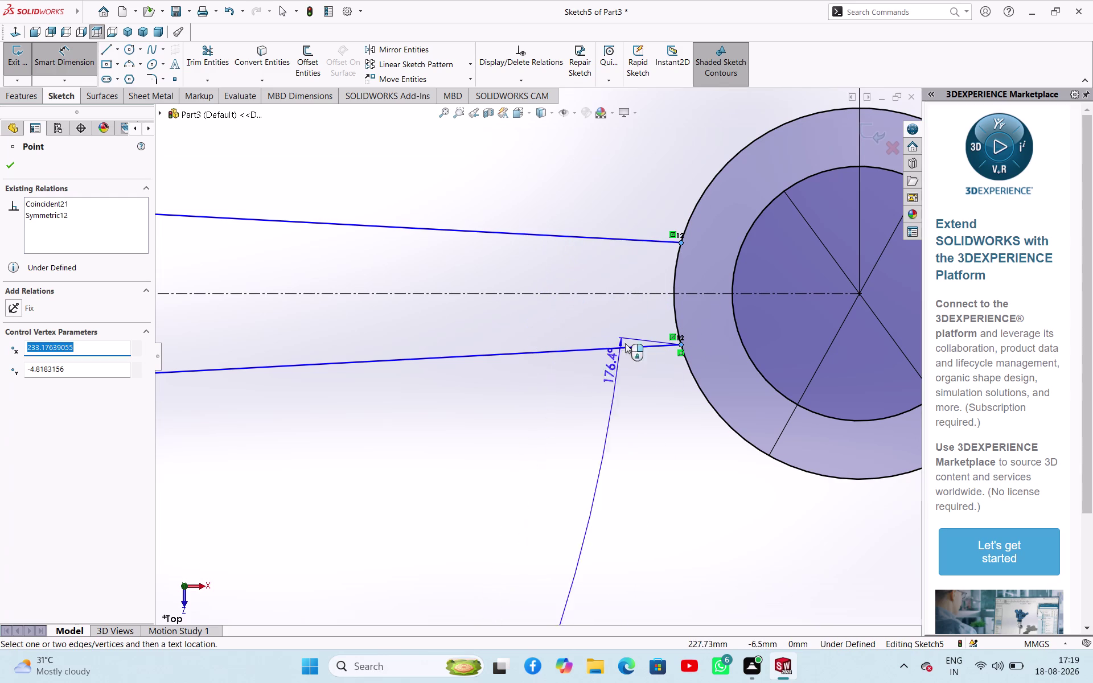
key(Escape)
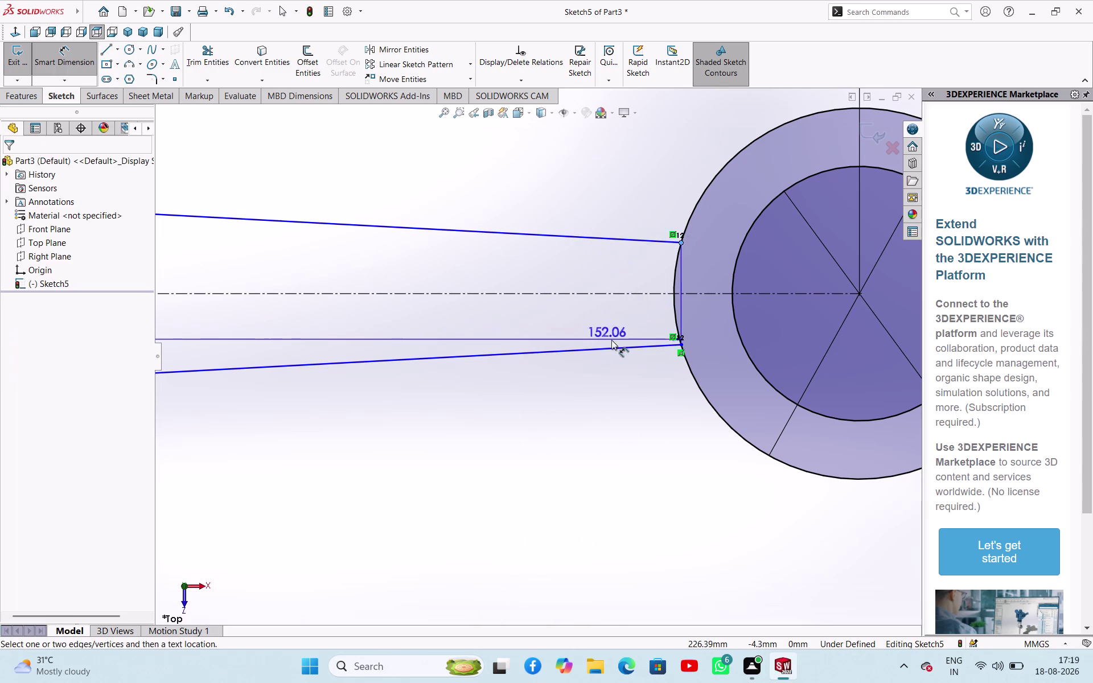
key(Escape)
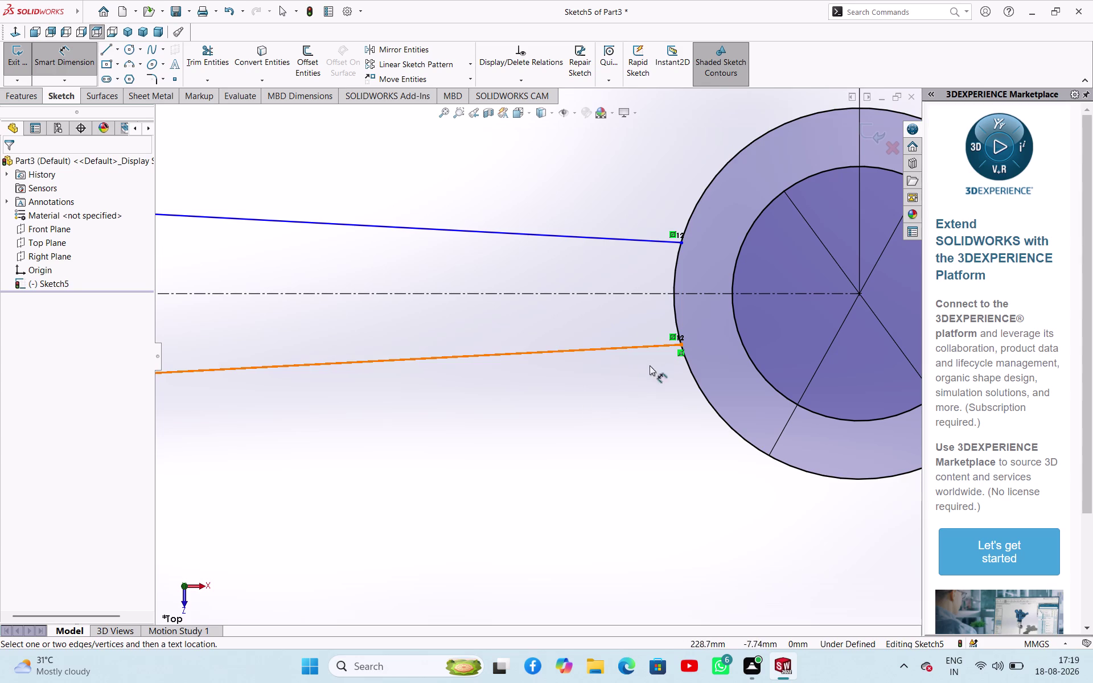
click(683, 344)
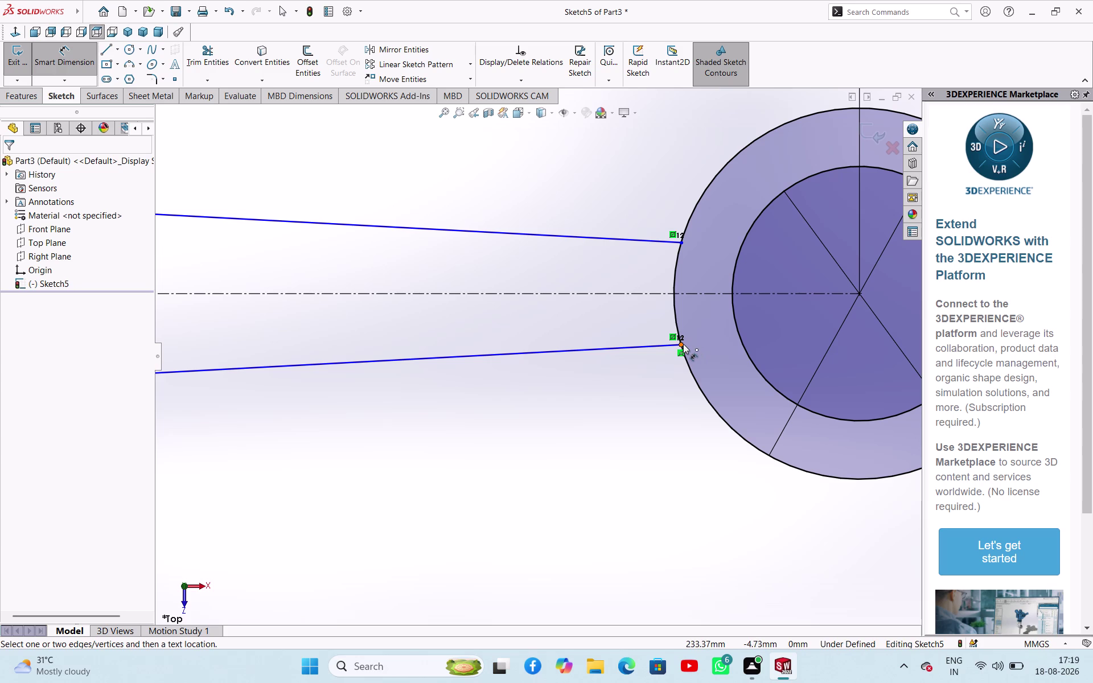
click(680, 241)
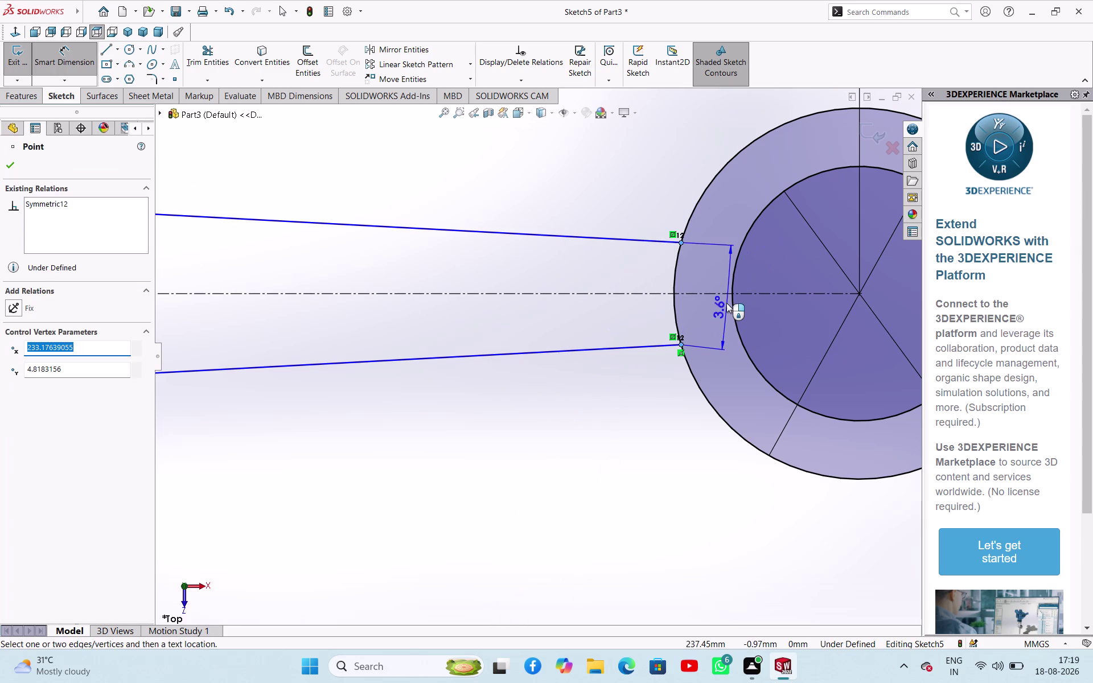
key(Escape)
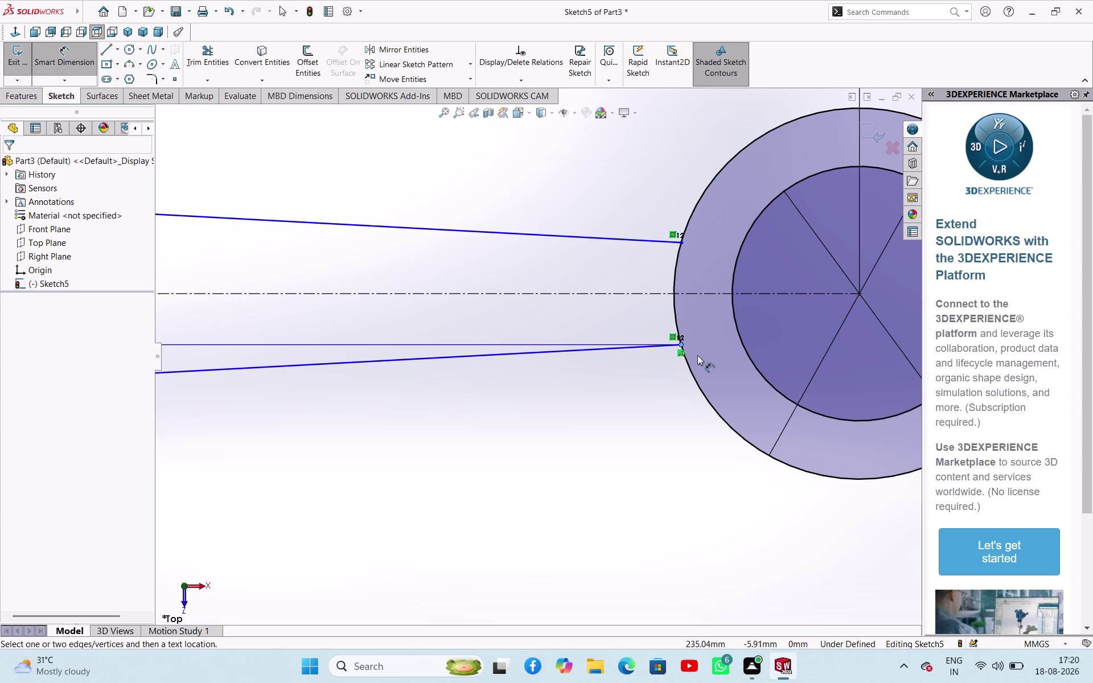
key(Escape)
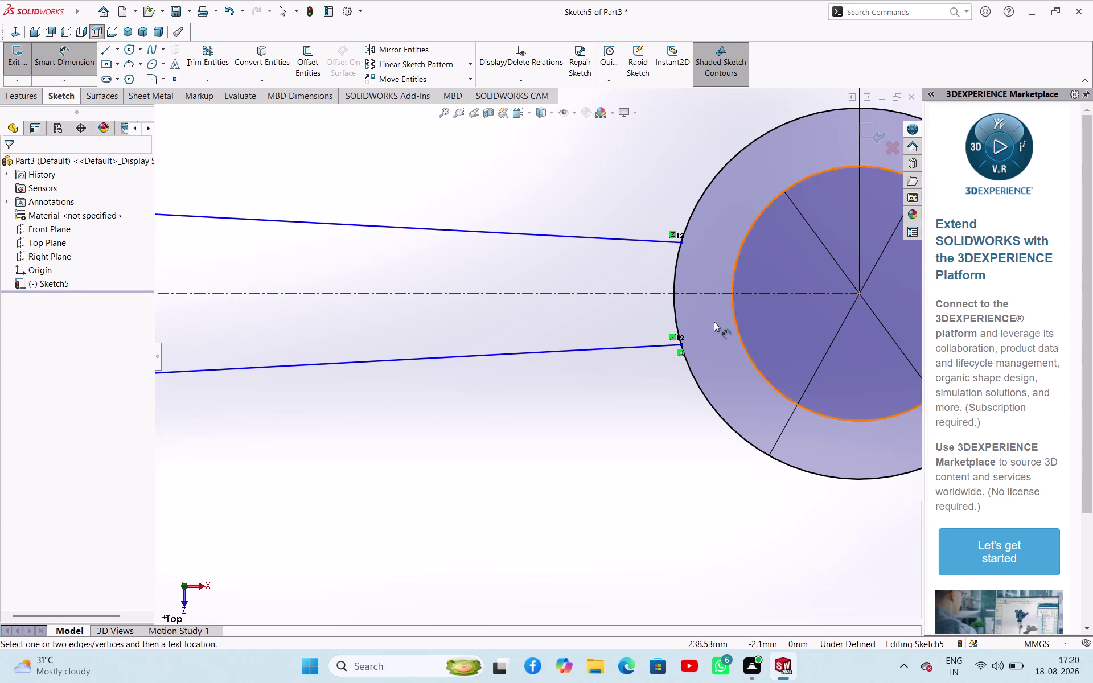
Draw a vertical line between the upper and lower arm end points.
click(111, 52)
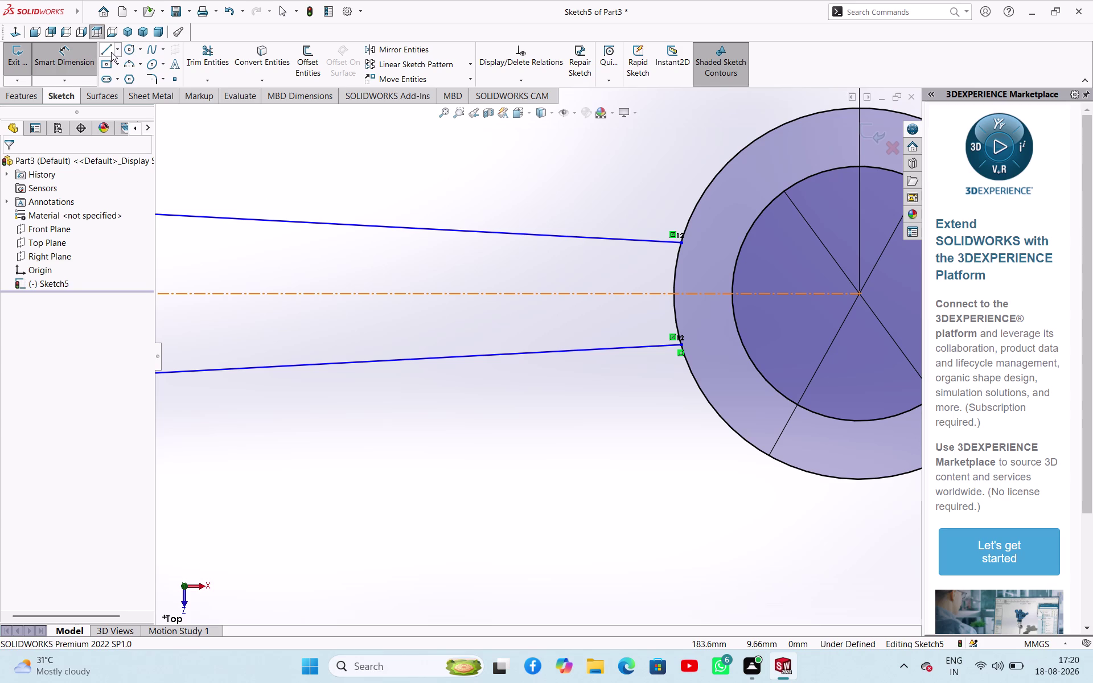
click(681, 246)
click(683, 345)
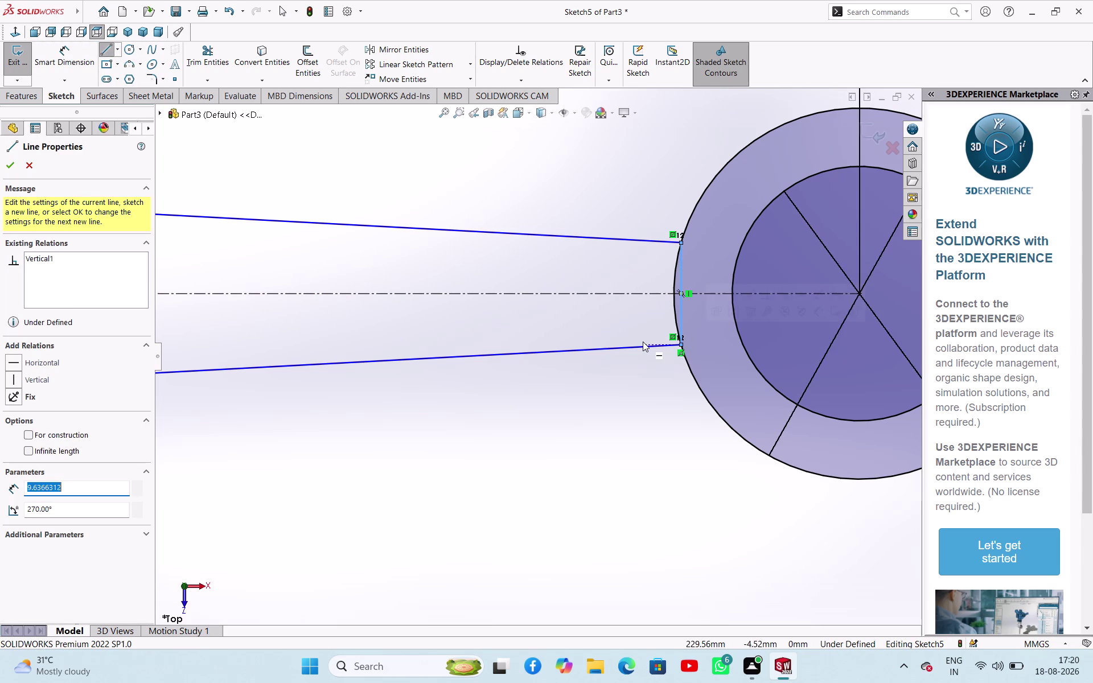
click(628, 375)
right_click(628, 376)
click(639, 386)
right_drag(608, 430, 626, 358)
Dimension the vertical line's length to 18 mm.
click(684, 315)
click(624, 322)
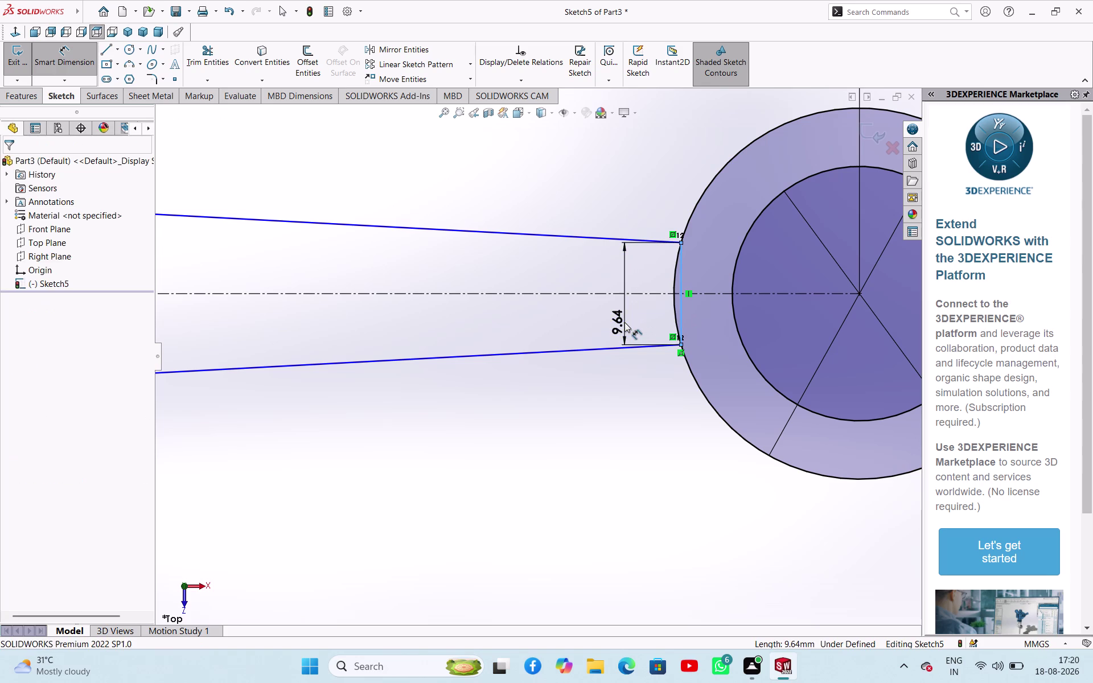
key(1)
key(8)
key(0)
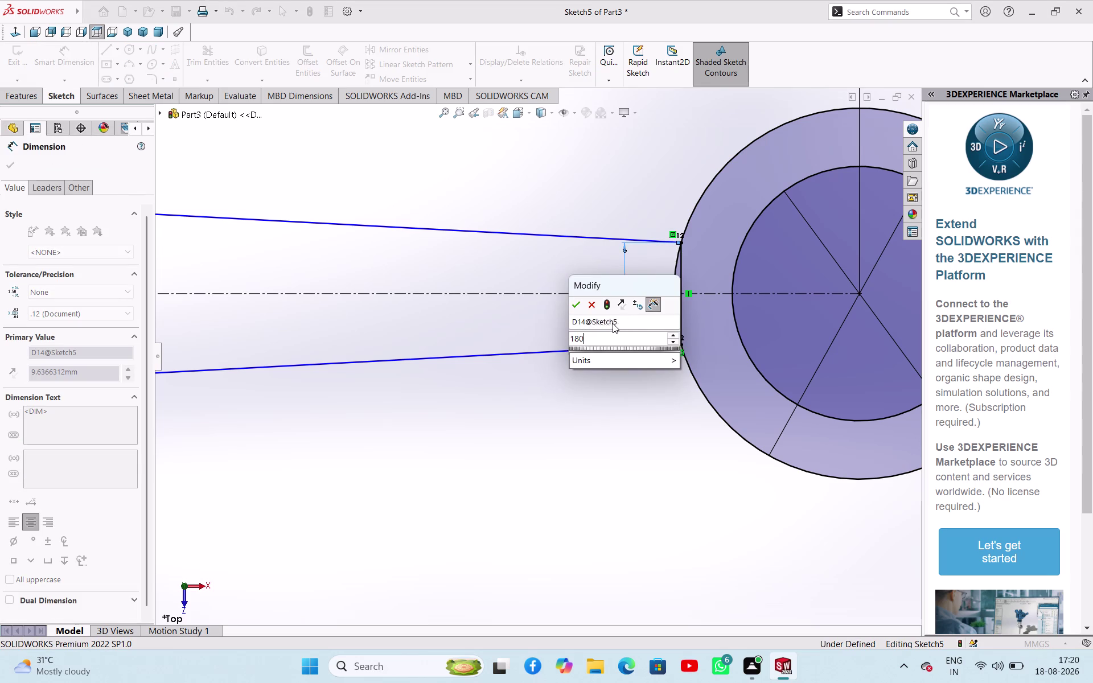
key(BackSpace)
key(Return)
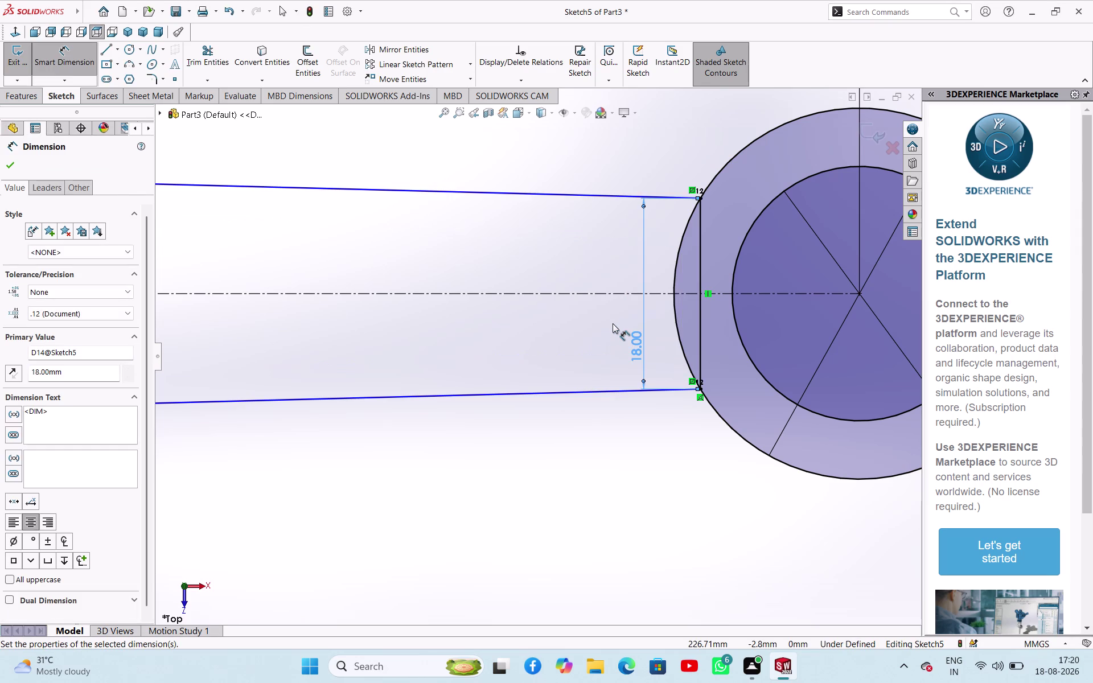
Select the new vertical line and delete it.
click(702, 273)
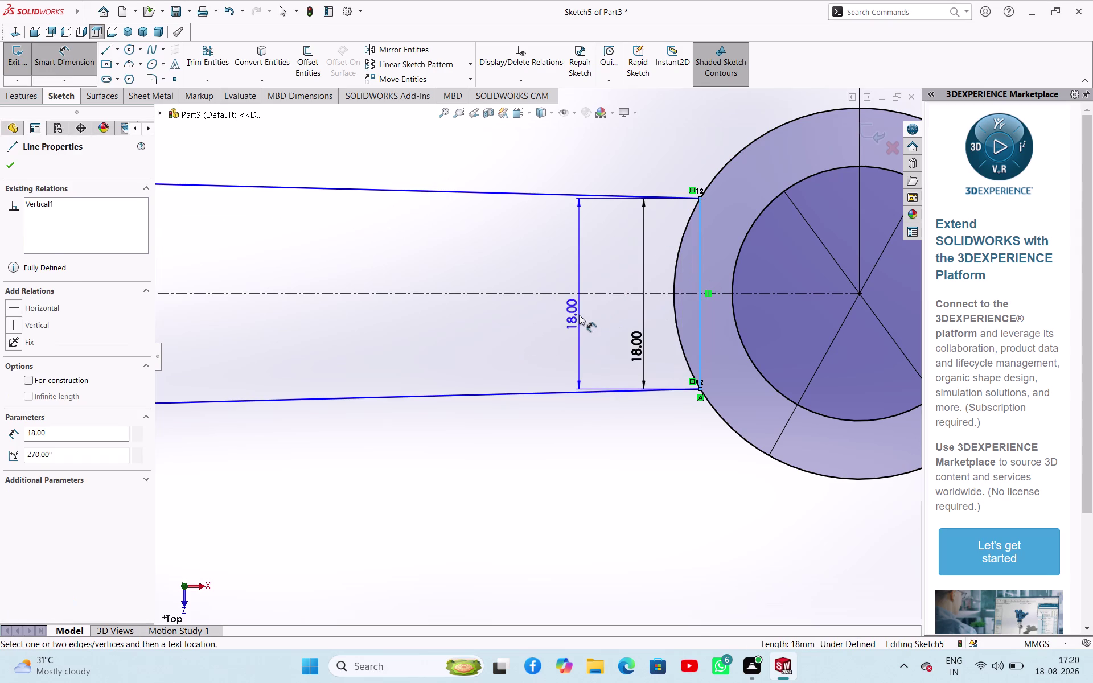
key(Delete)
scroll(up, 3)
scroll(down, 3)
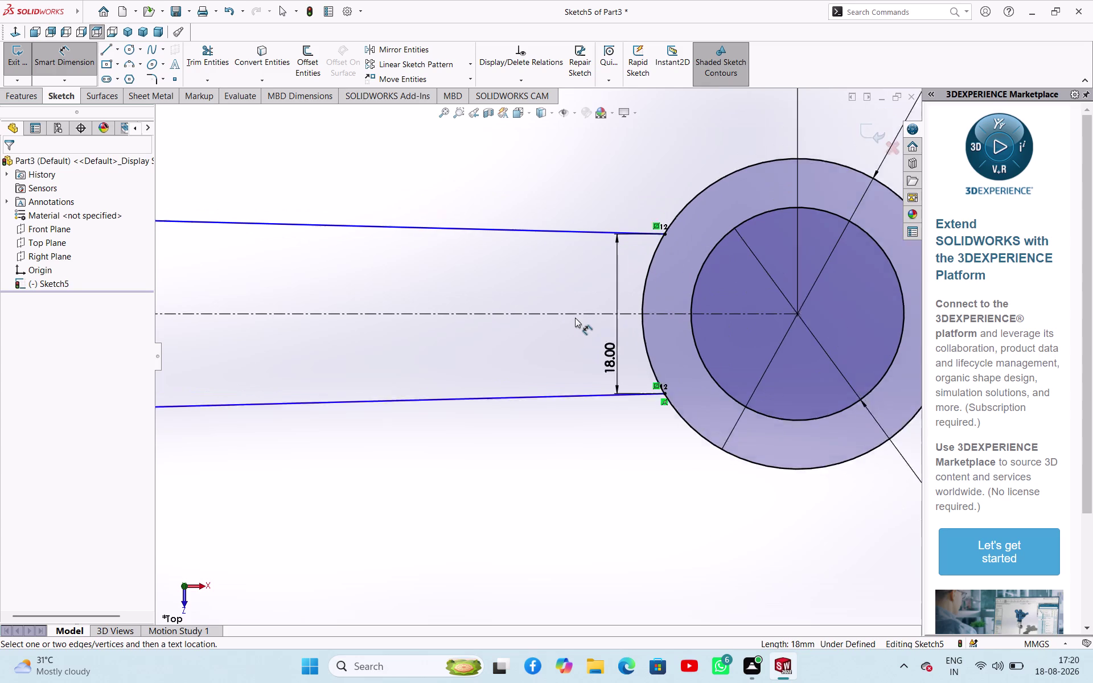
Dimension the lower arm-to-boss transition arc to R72 and check the upper arc's radius.
scroll(down, 3)
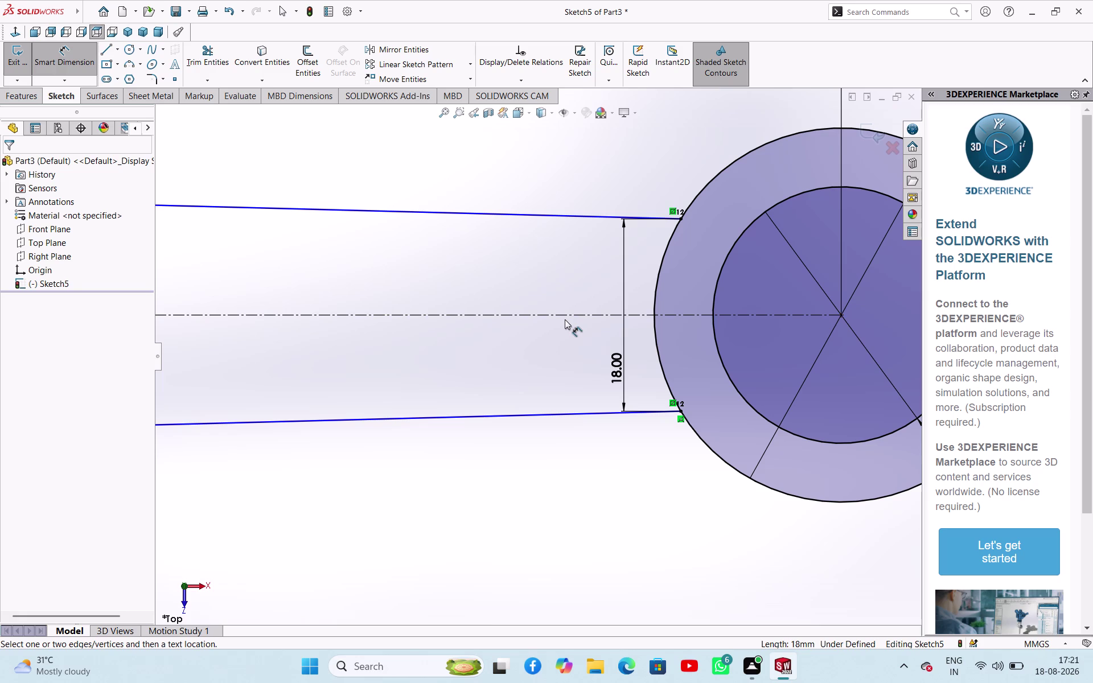
scroll(up, 3)
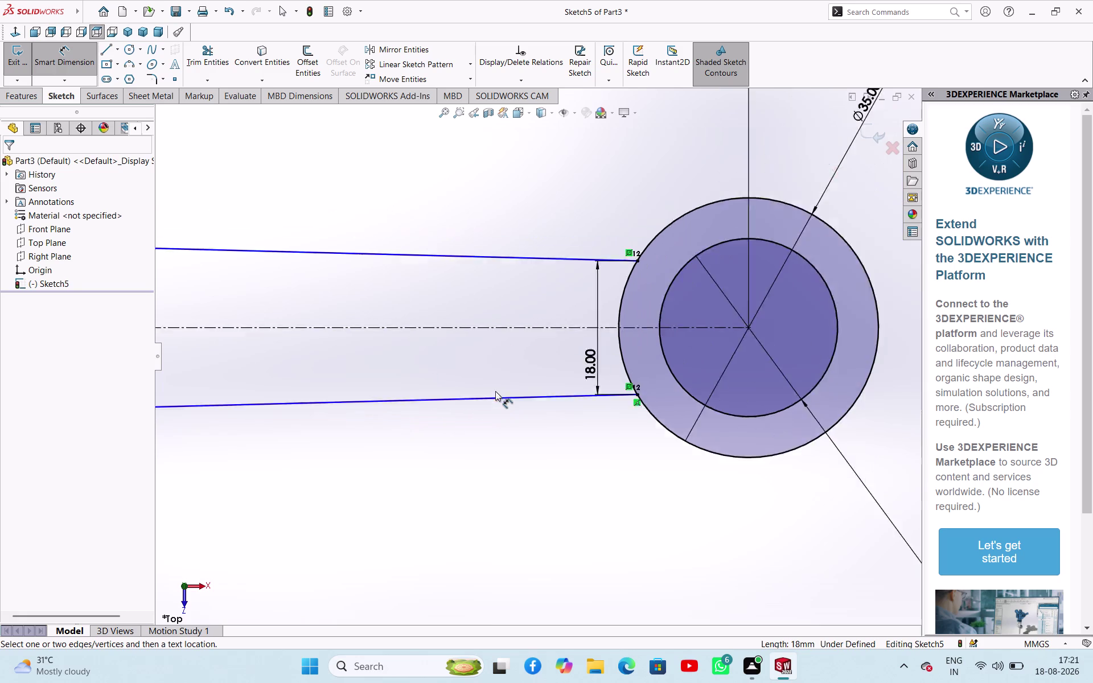
scroll(up, 3)
scroll(up, 3)
scroll(down, 3)
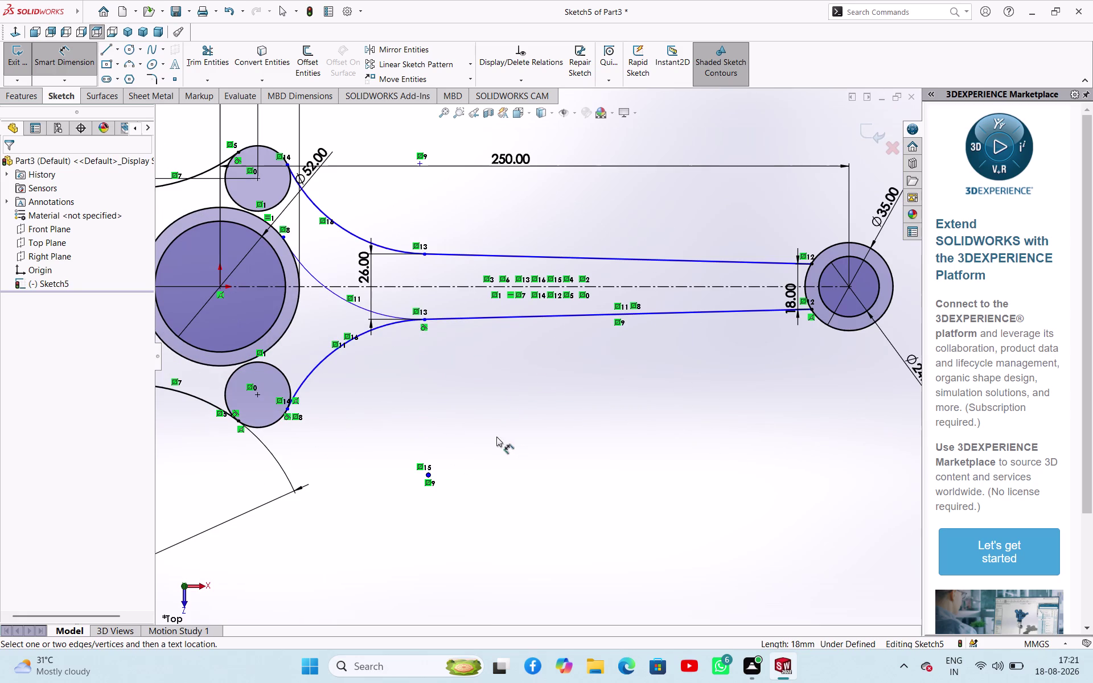
click(334, 352)
click(357, 400)
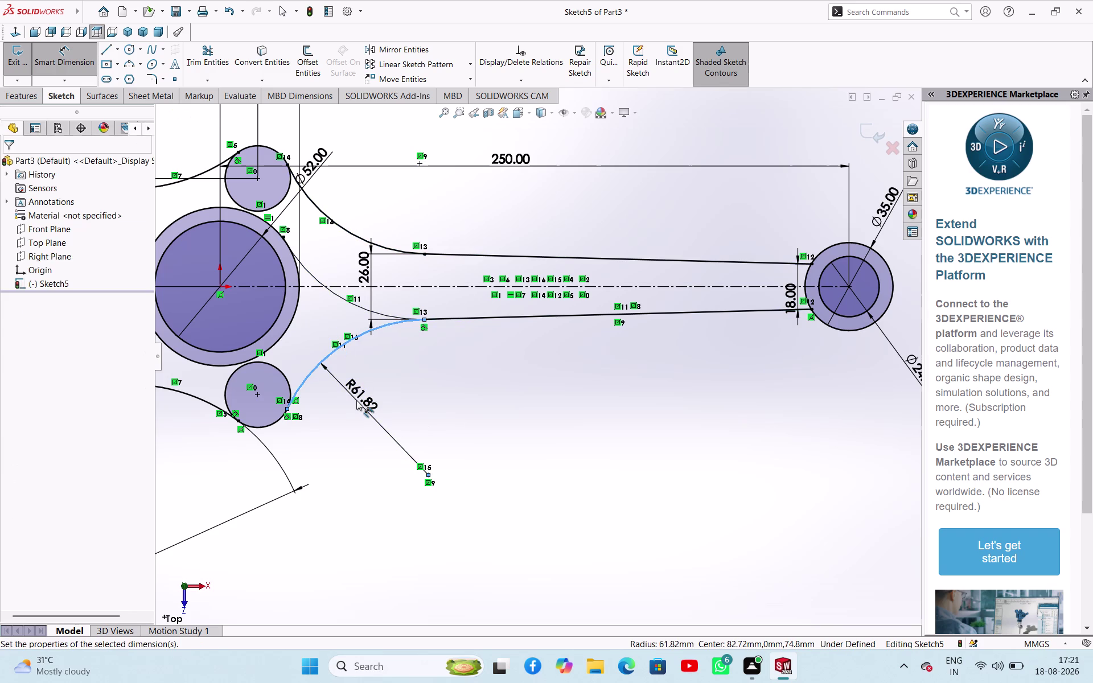
text(7)
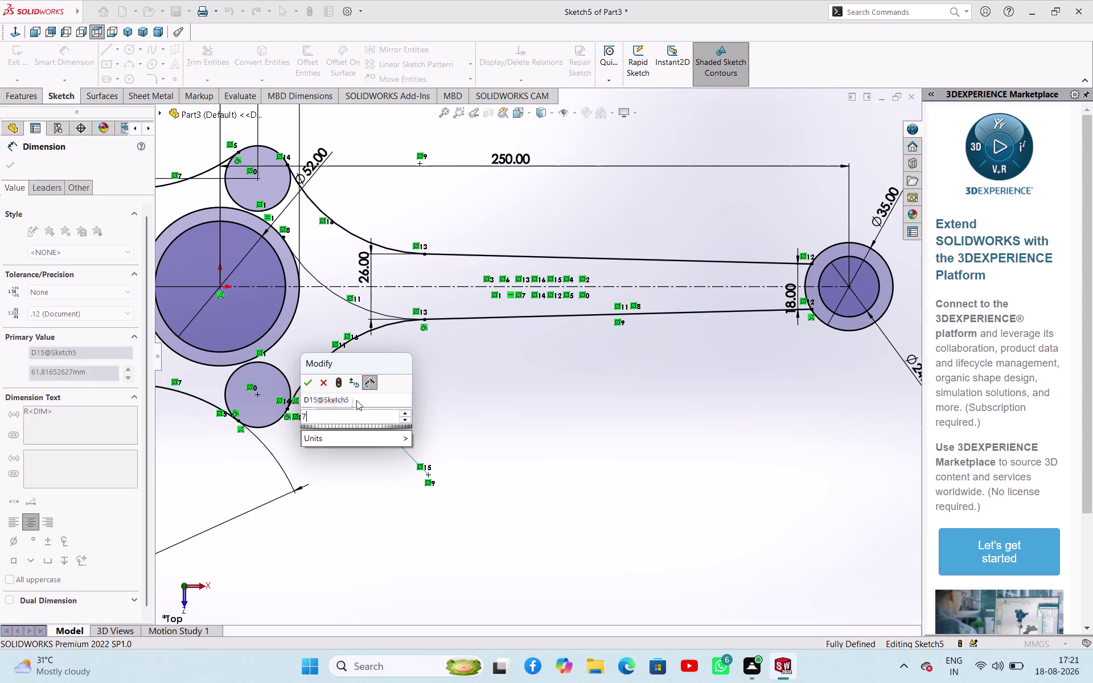
text(2)
key(Return)
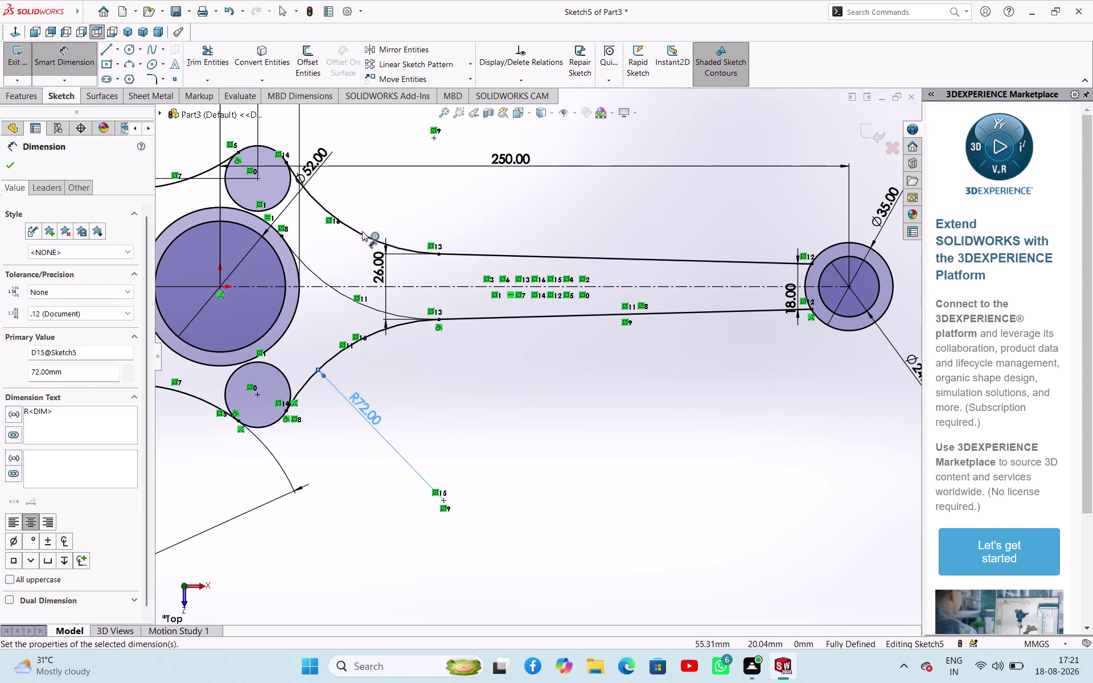
click(362, 237)
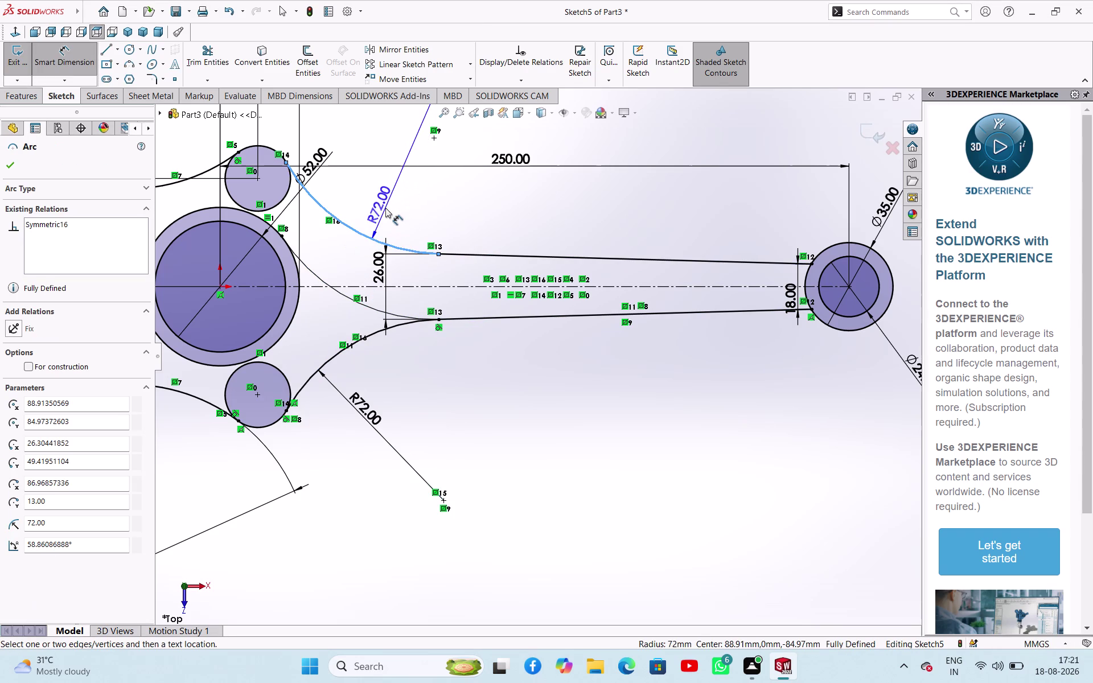
key(Escape)
scroll(up, 3)
scroll(down, 3)
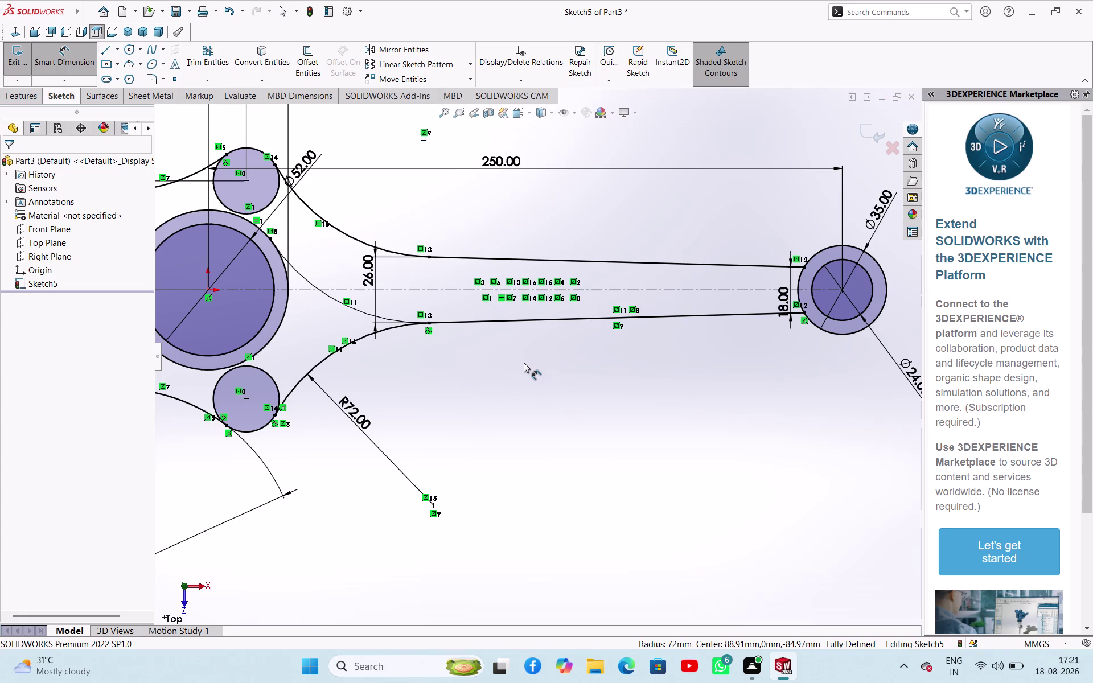
scroll(up, 3)
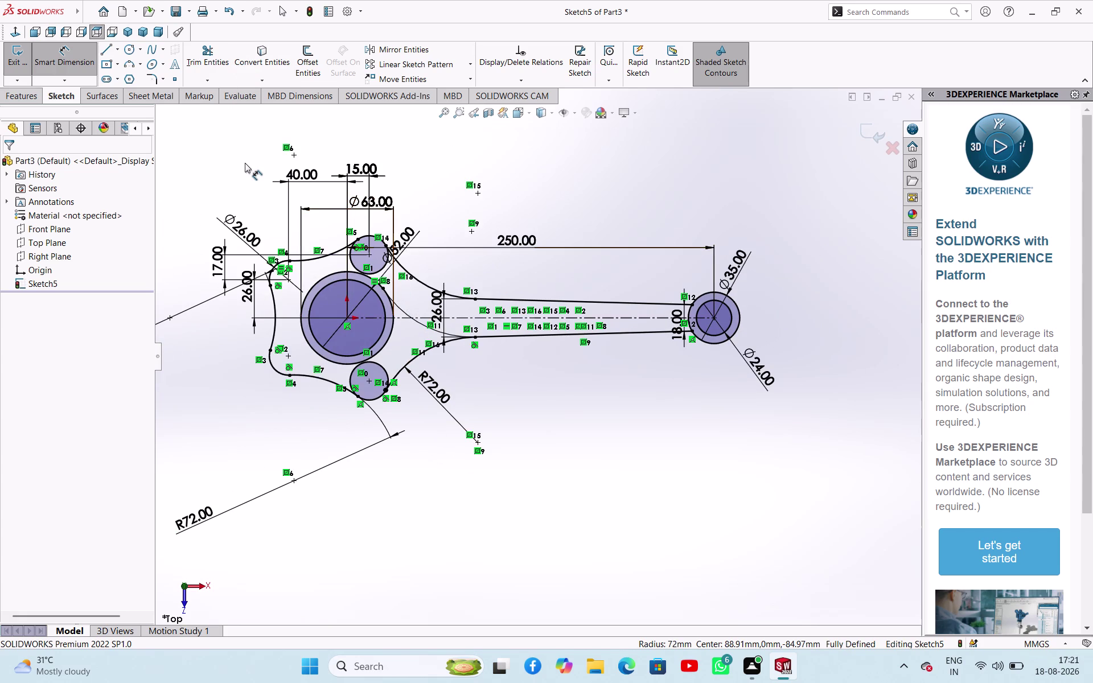
Power-trim the leftover small-circle segments near the big boss, then exit the sketch.
right_click(245, 166)
click(268, 198)
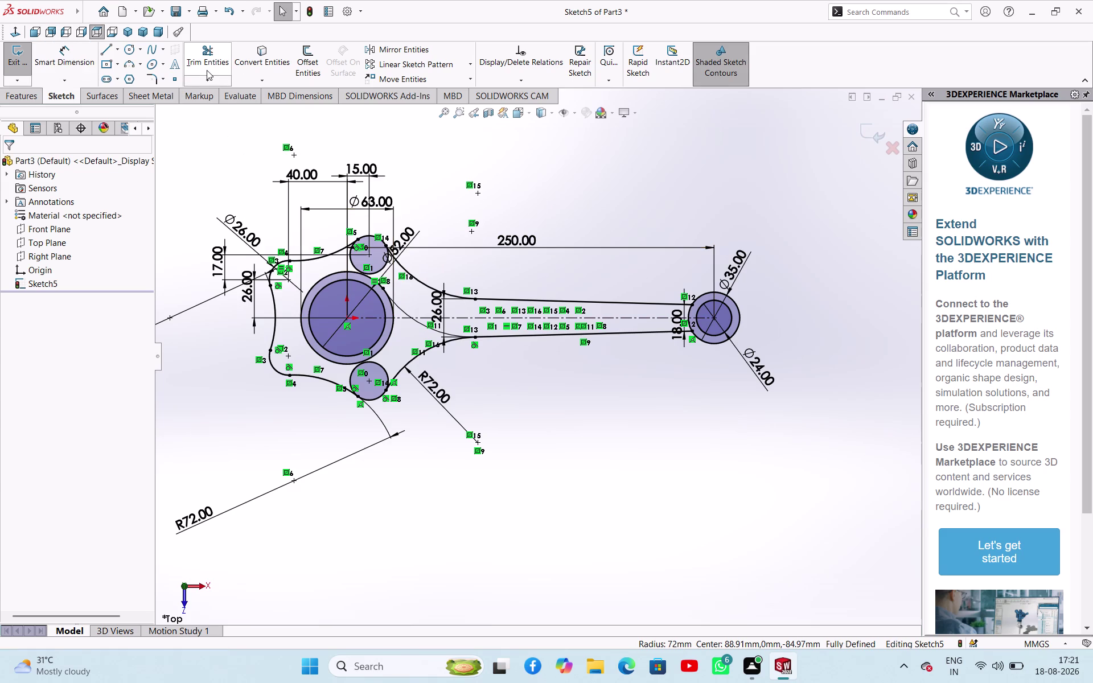
click(207, 71)
click(79, 252)
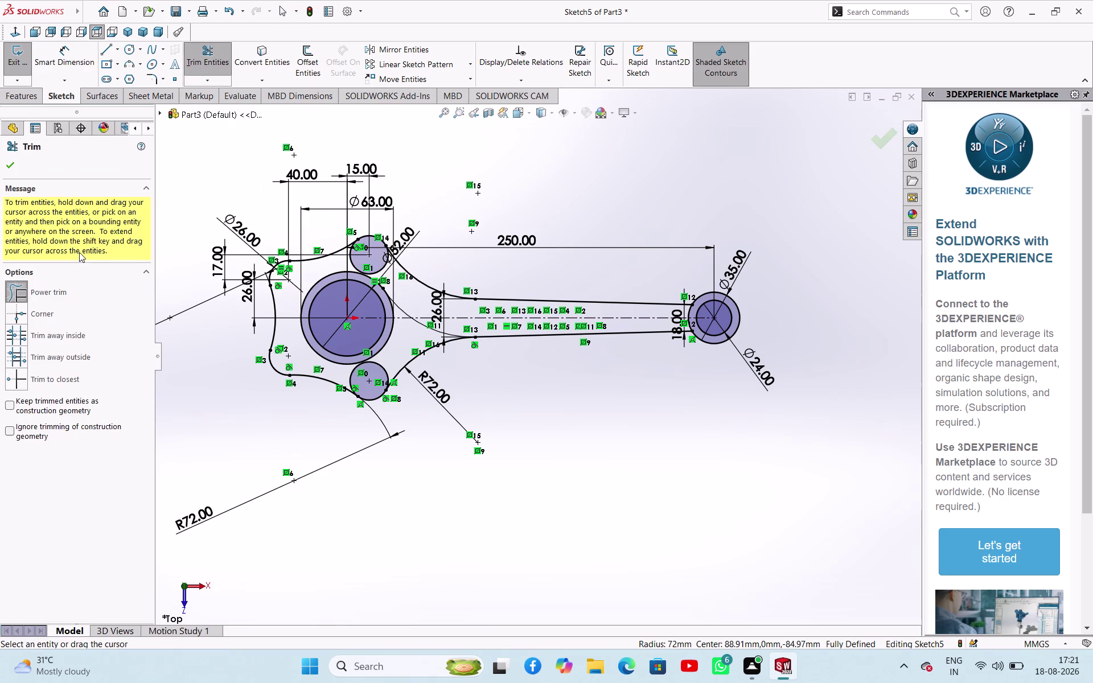
drag(390, 275, 386, 269)
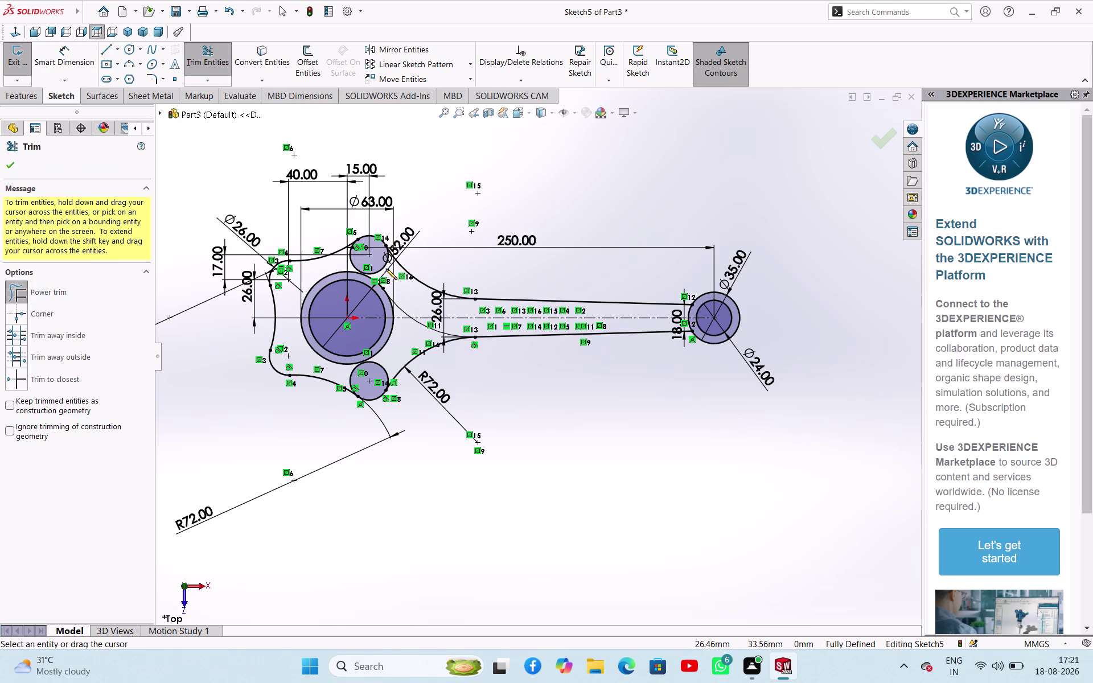
drag(386, 269, 379, 263)
drag(392, 354, 383, 369)
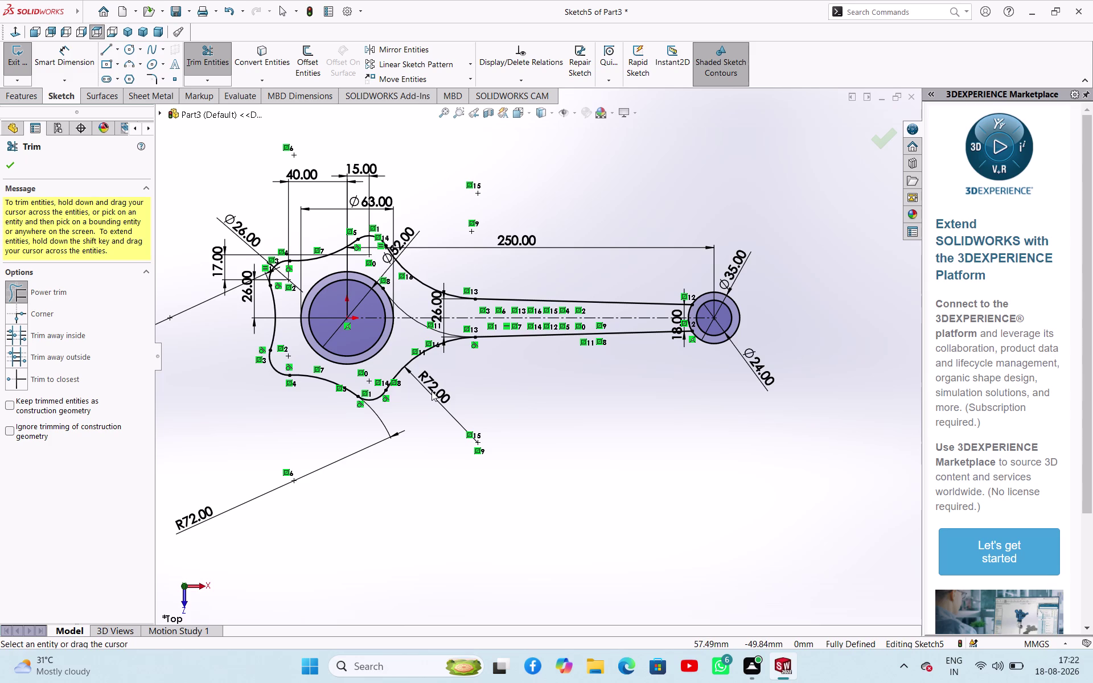
click(2, 167)
click(4, 165)
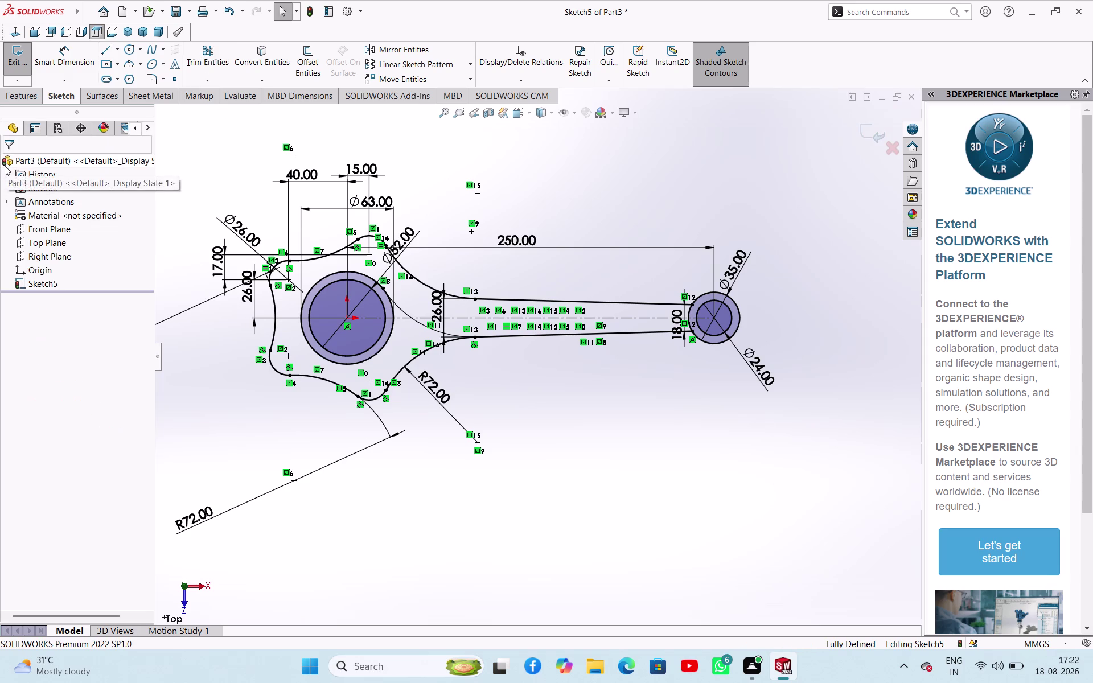
click(20, 66)
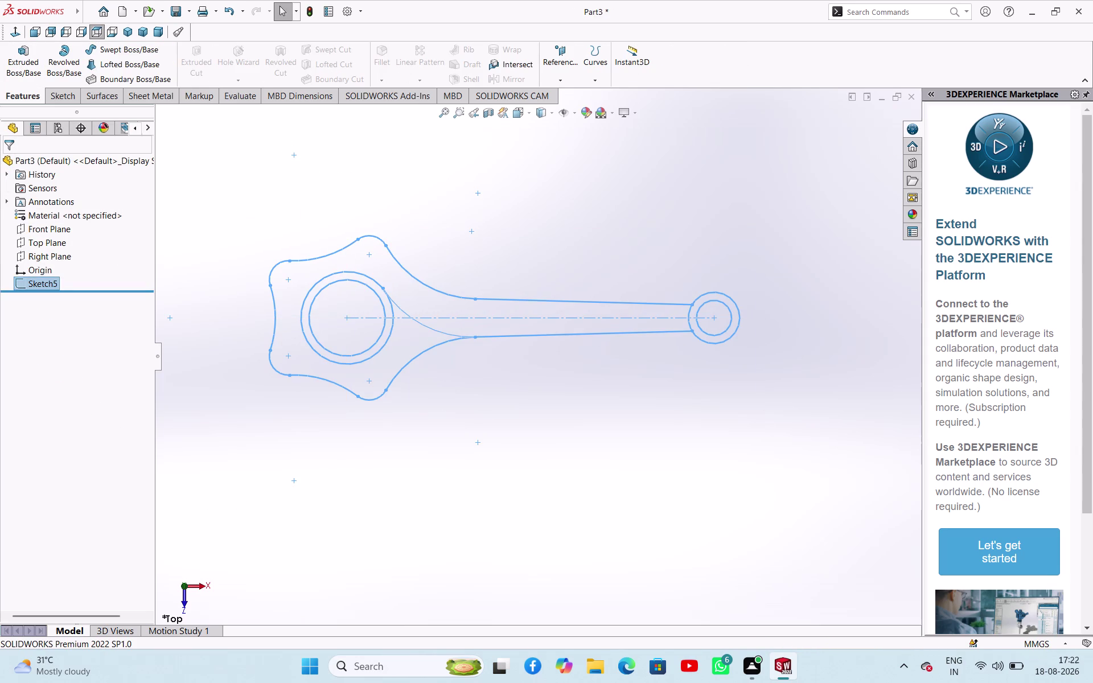
Extrude the big boss region 70 mm with Mid Plane.
click(24, 76)
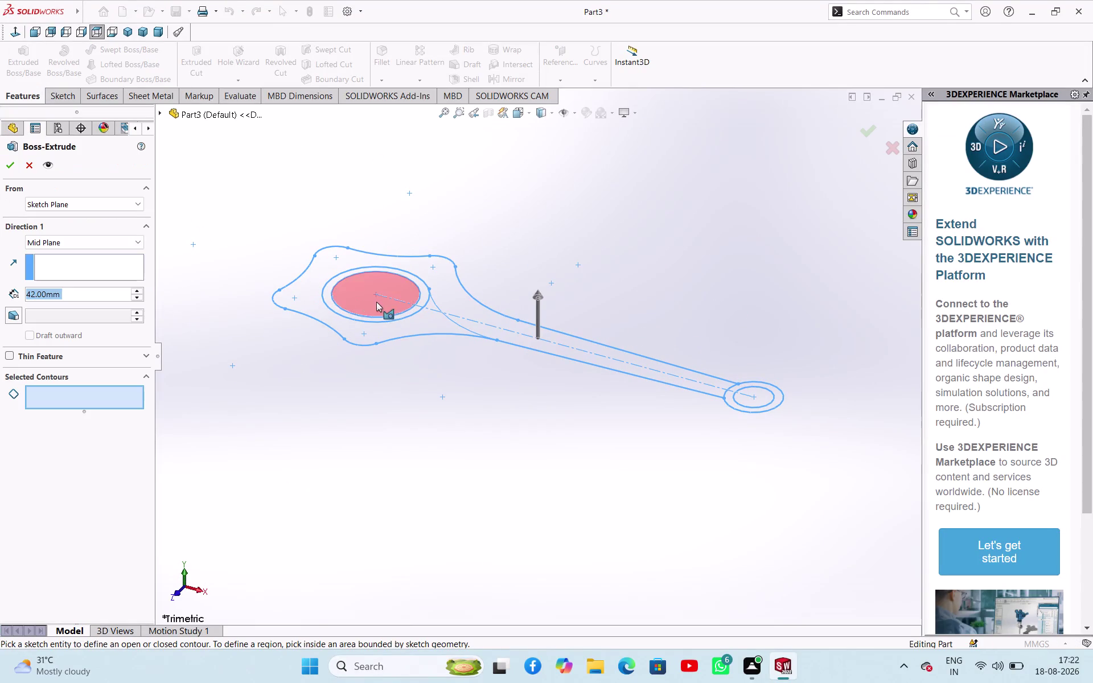
click(414, 310)
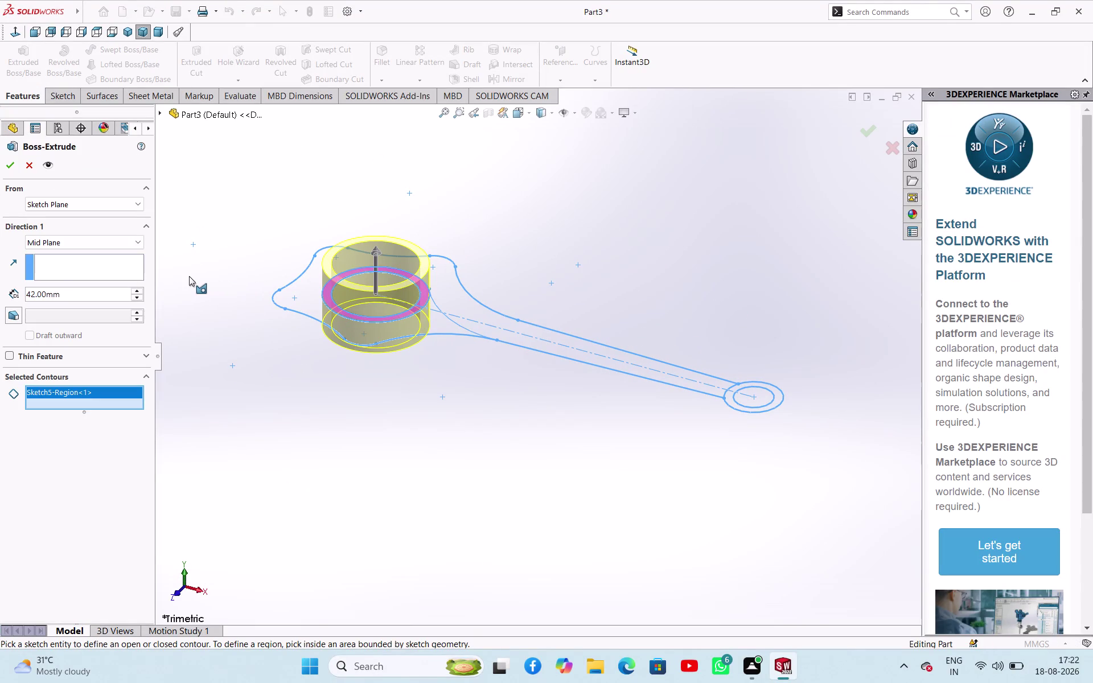
double_click(100, 292)
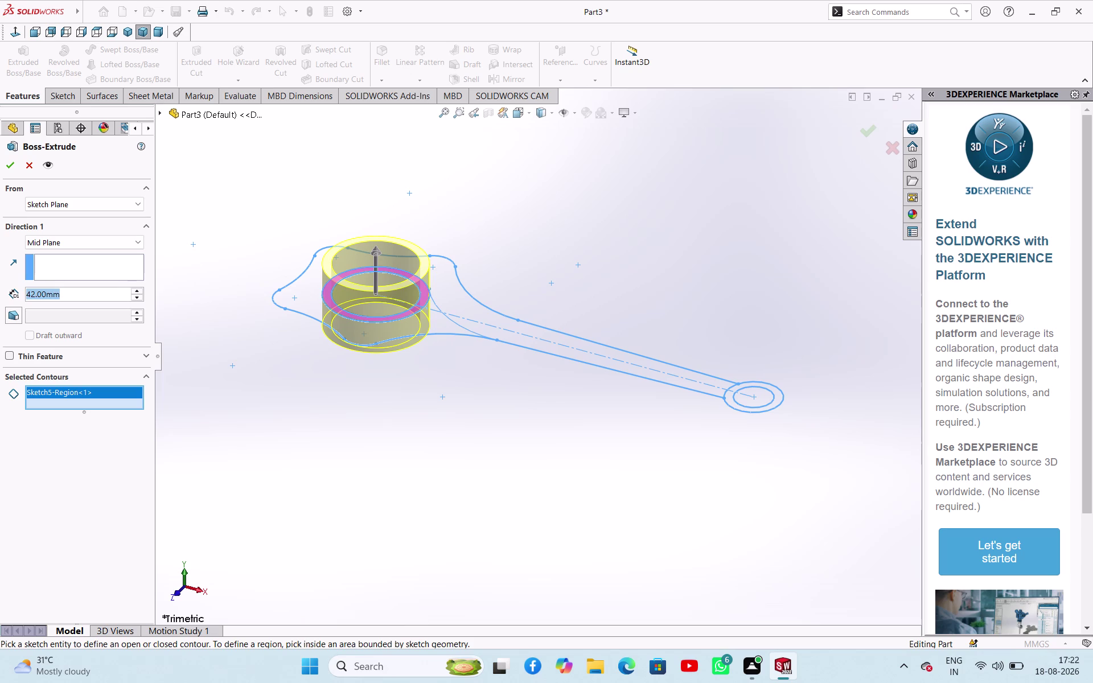
key(7)
key(0)
key(Return)
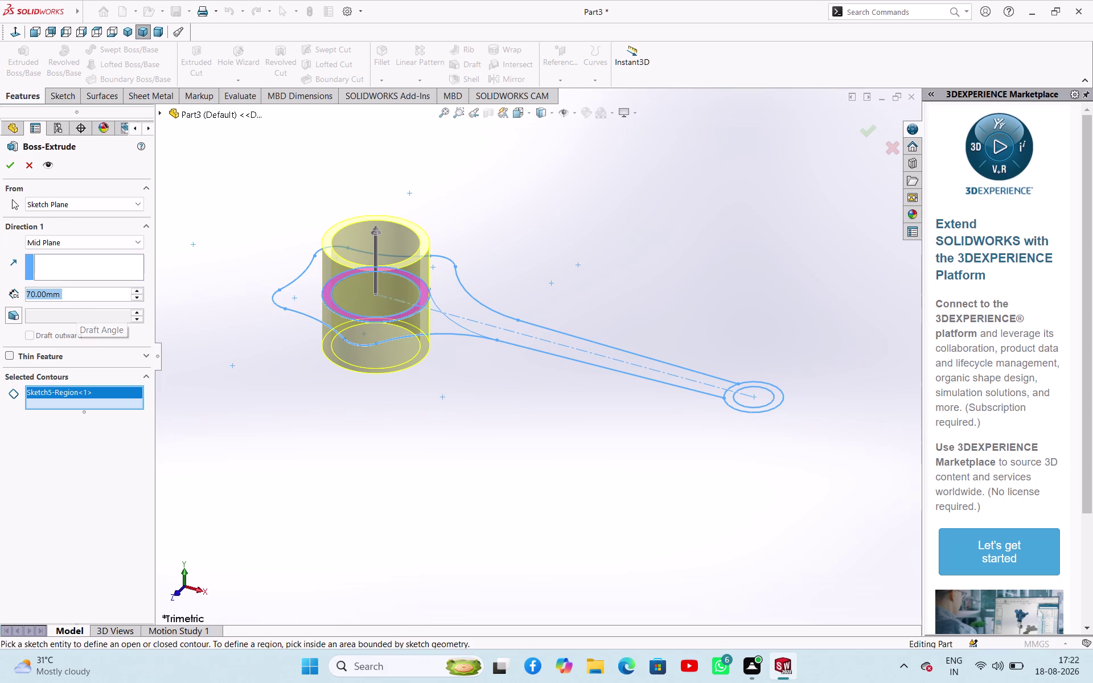
click(4, 163)
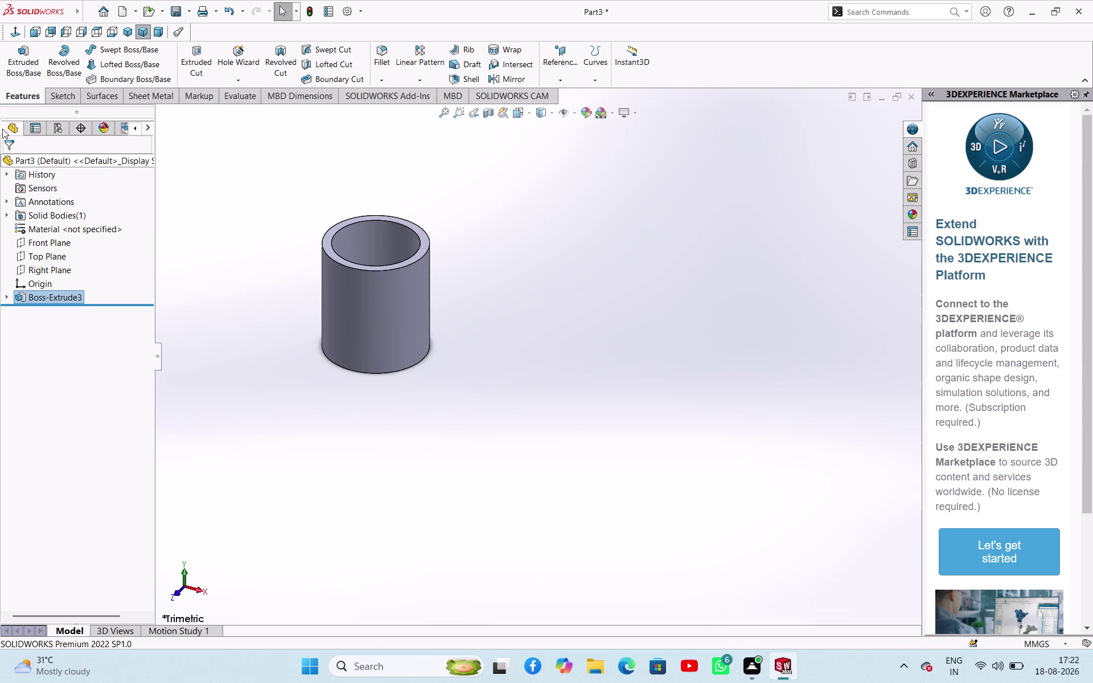
Cancel the empty extrude and expand Boss-Extrude3 to reveal its sketch.
click(18, 65)
click(6, 164)
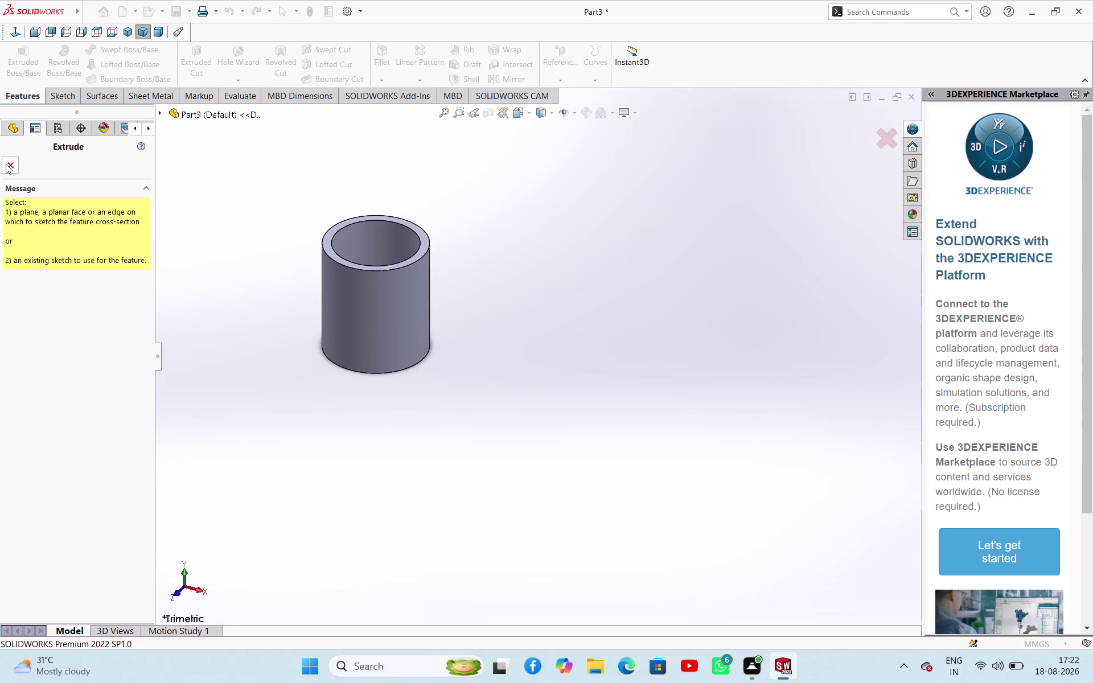
click(157, 173)
click(62, 292)
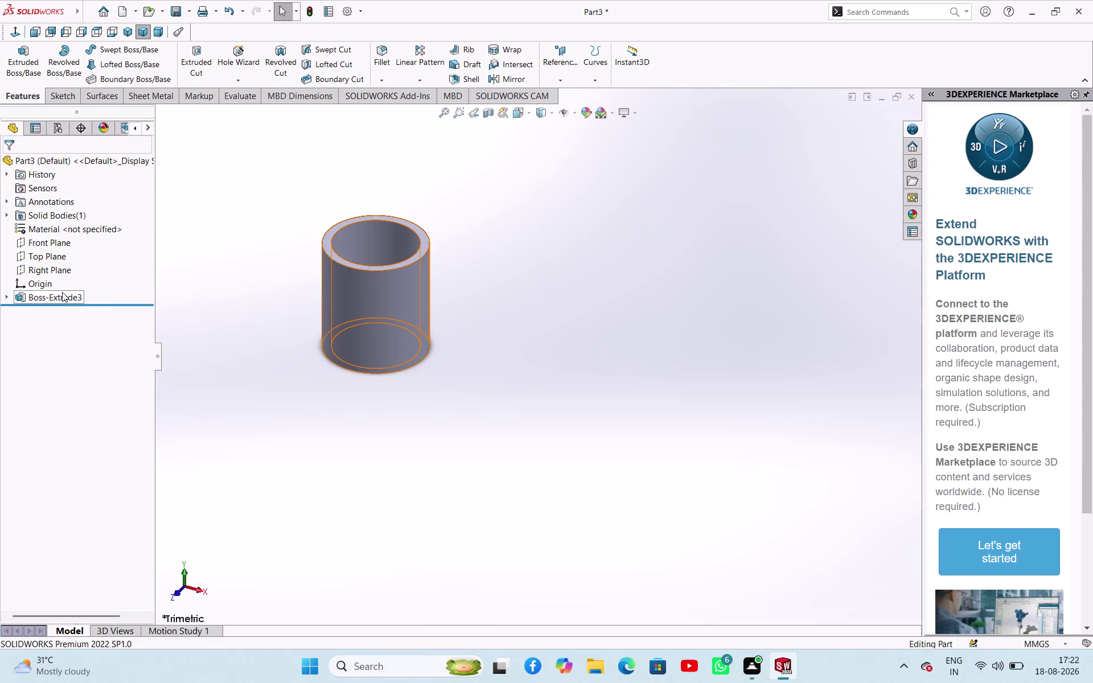
click(71, 263)
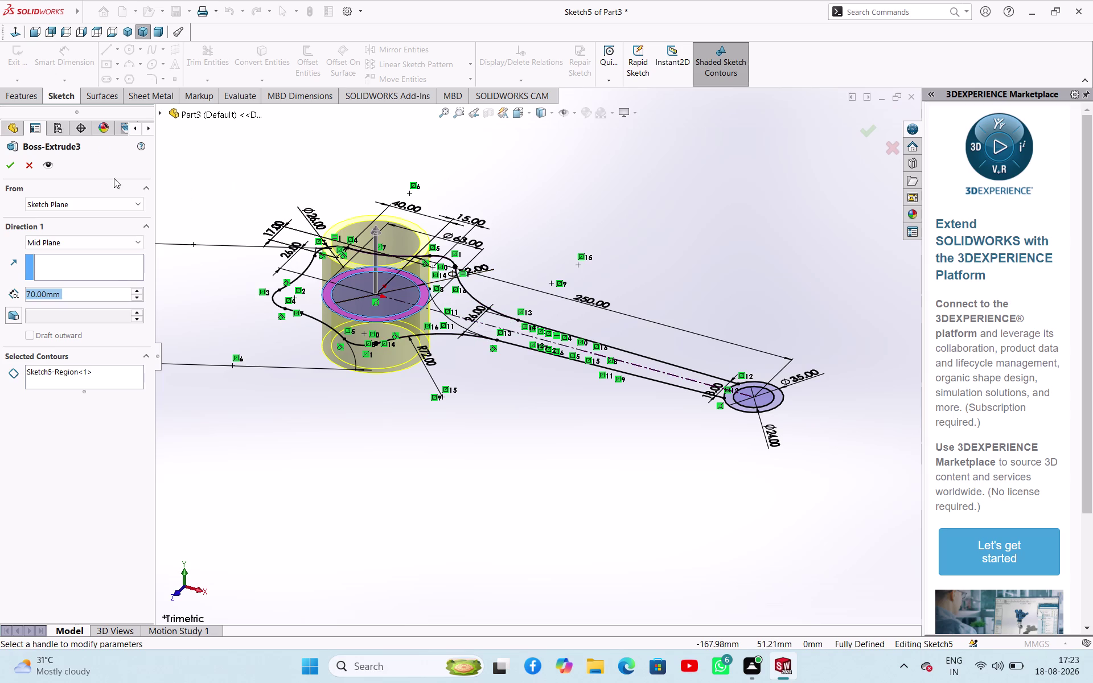
click(32, 167)
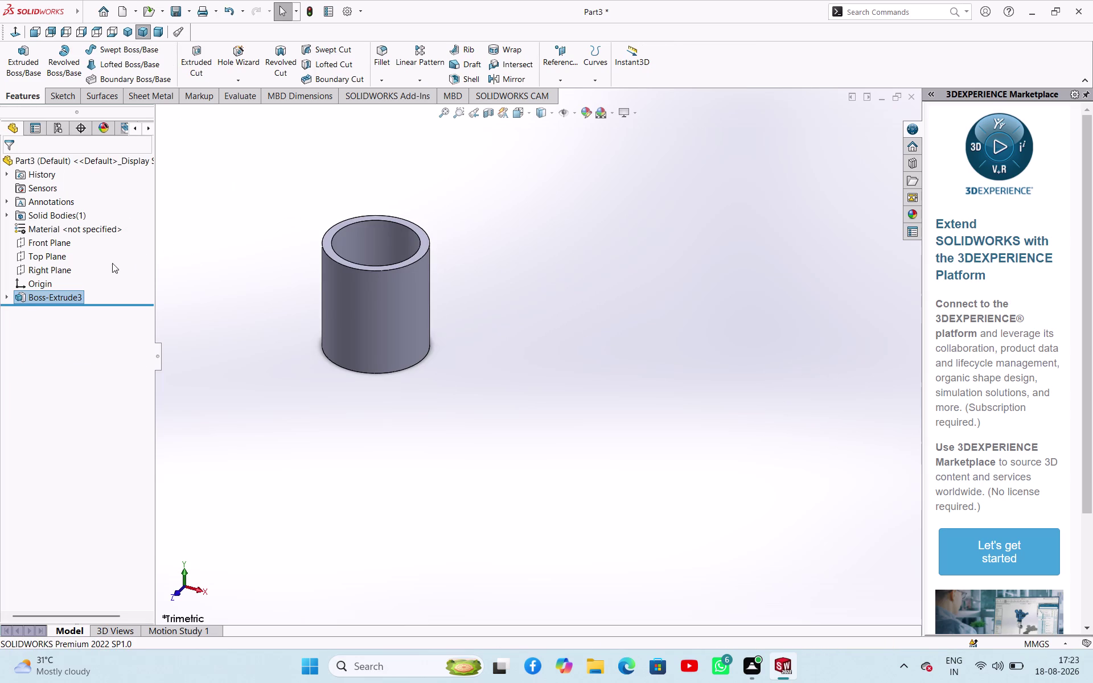
click(5, 297)
Show Sketch5's rod outline, preview an arm extrusion, then cancel it.
click(35, 309)
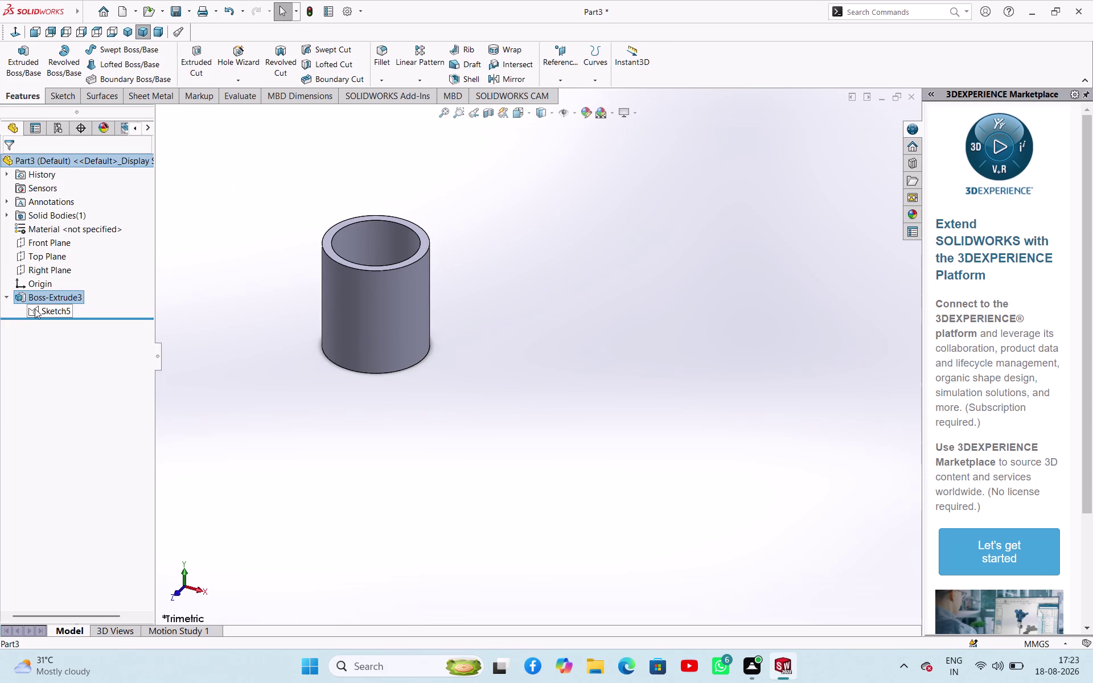
click(27, 68)
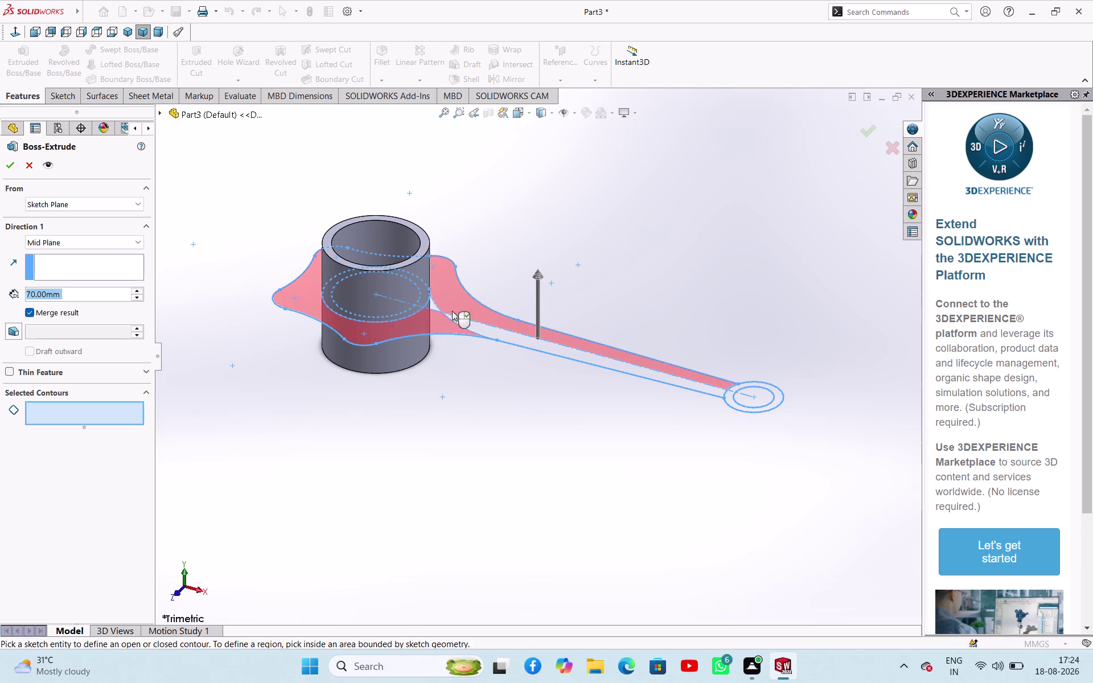
middle_drag(455, 366, 435, 415)
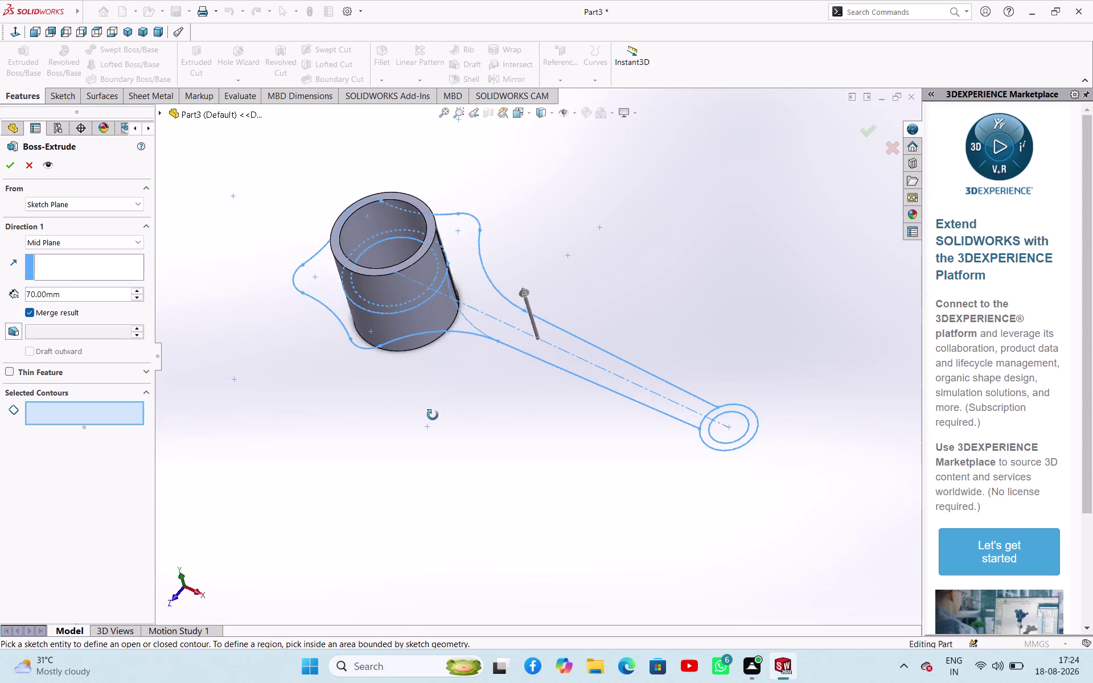
middle_drag(435, 416, 449, 427)
scroll(down, 3)
scroll(down, 3)
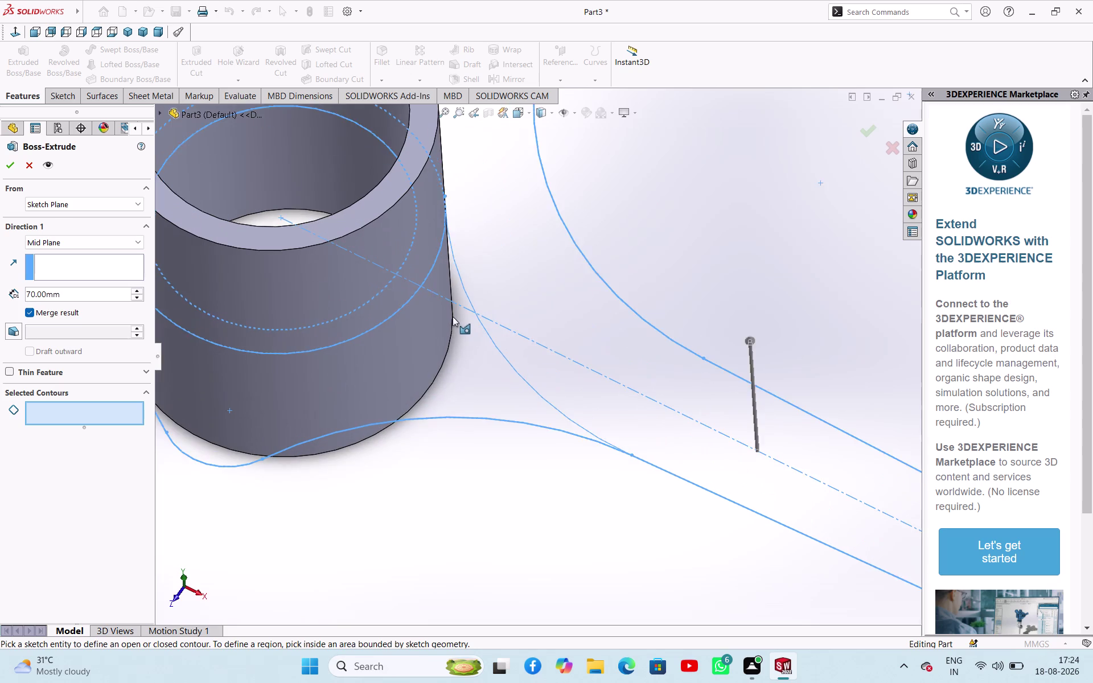
scroll(down, 3)
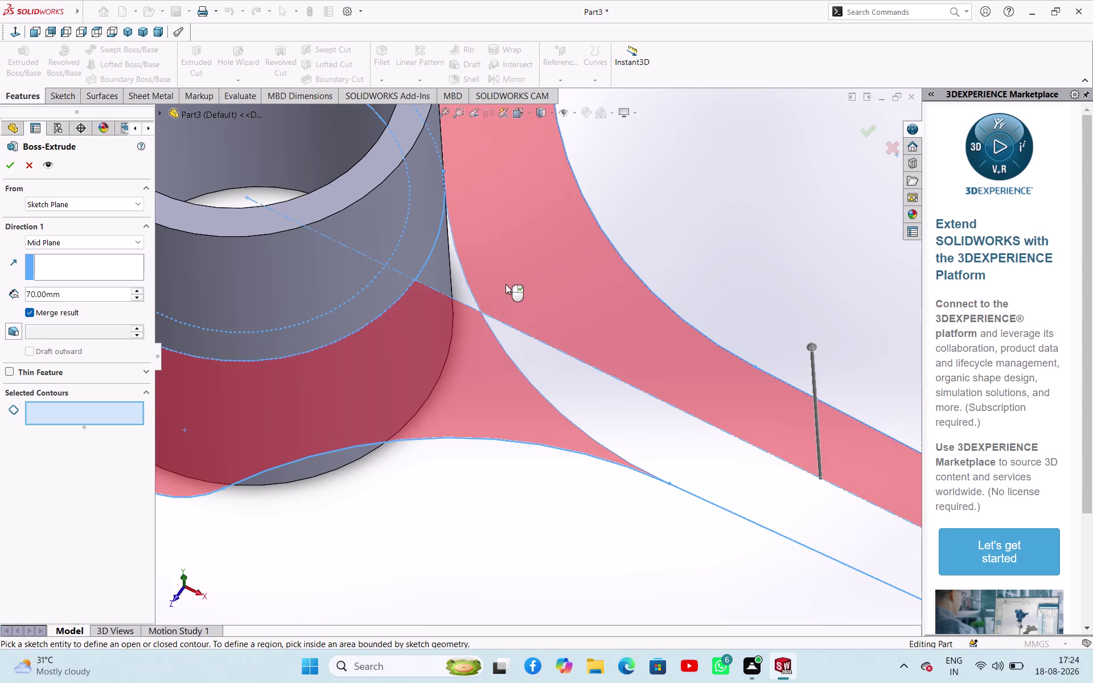
click(25, 164)
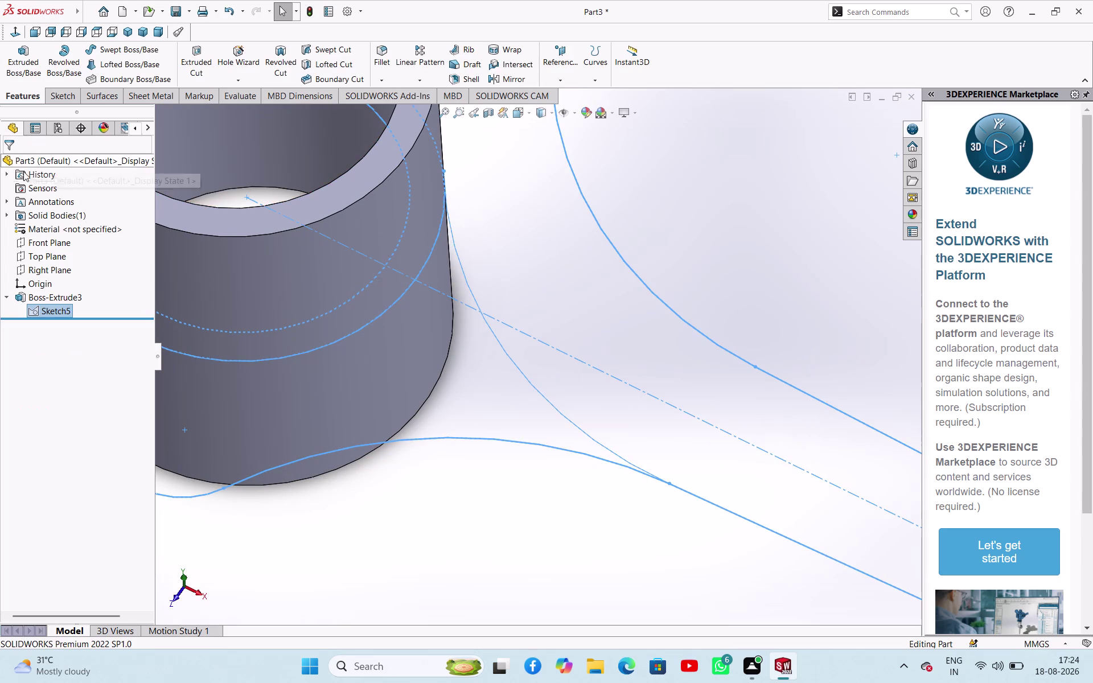
click(48, 308)
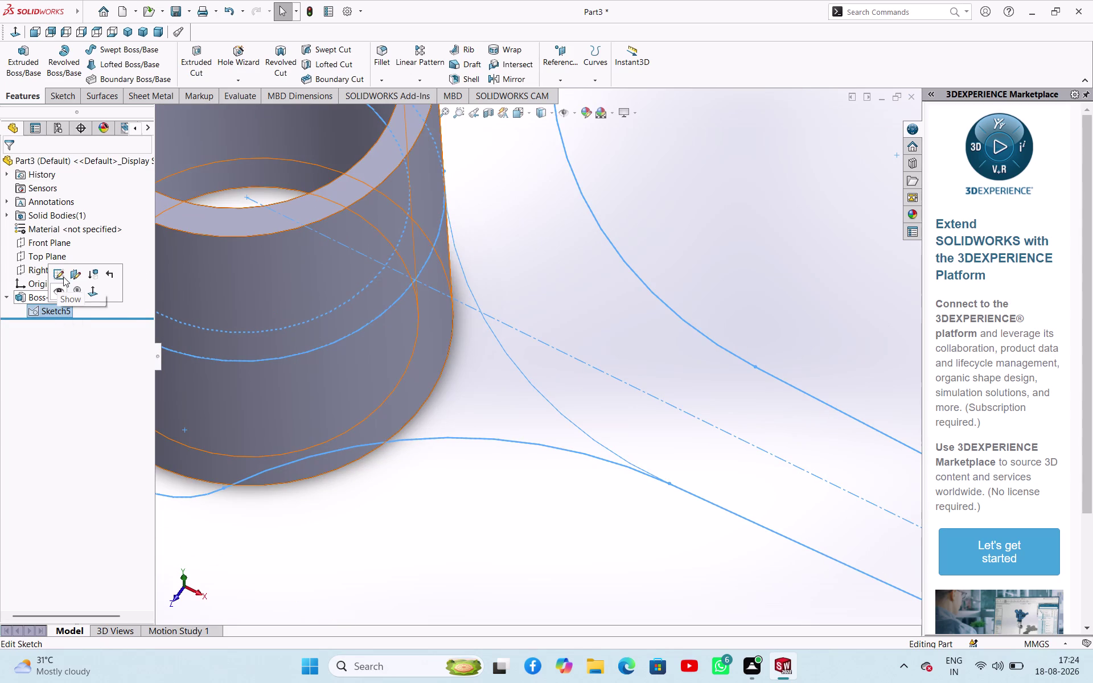
click(64, 277)
scroll(down, 3)
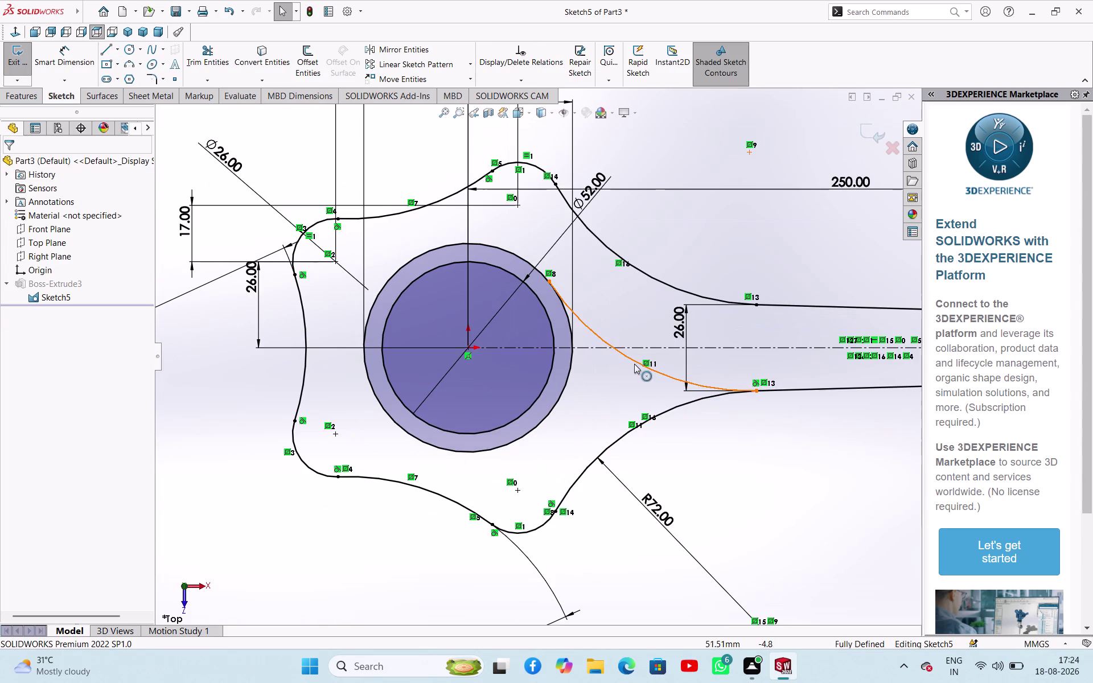
click(634, 359)
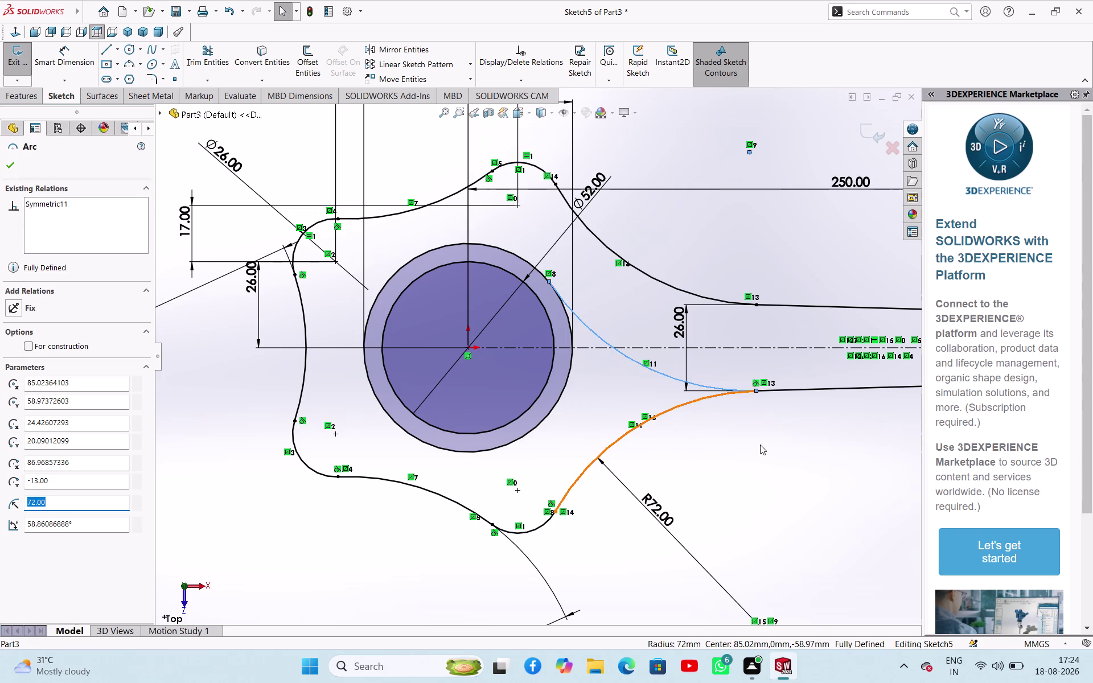
key(Delete)
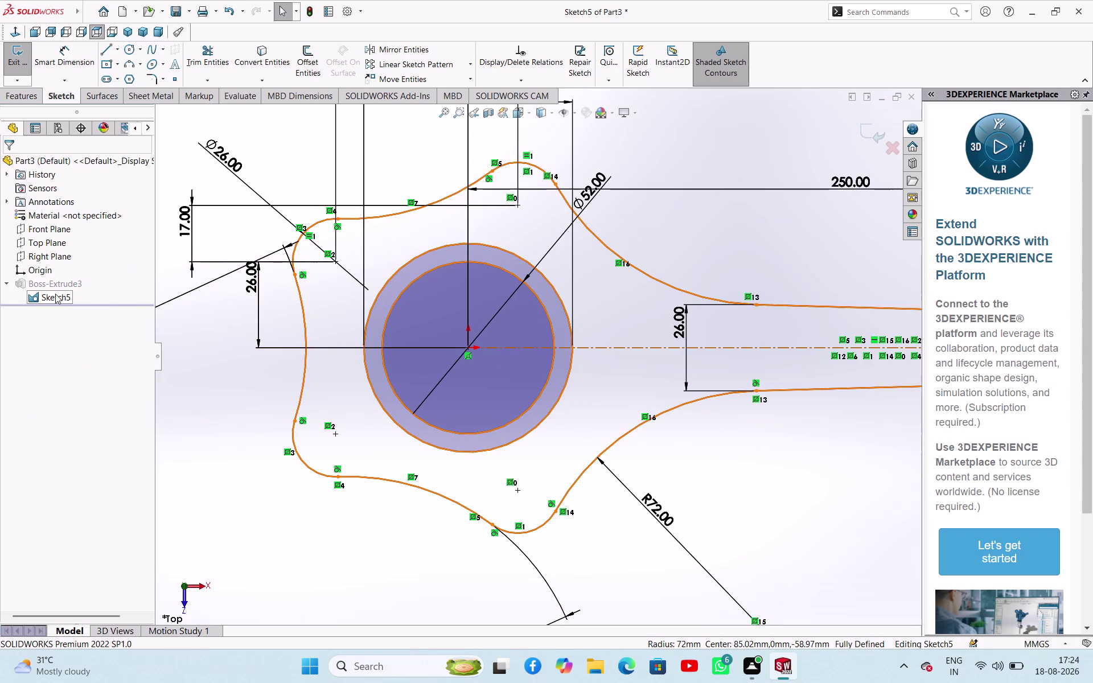
click(20, 71)
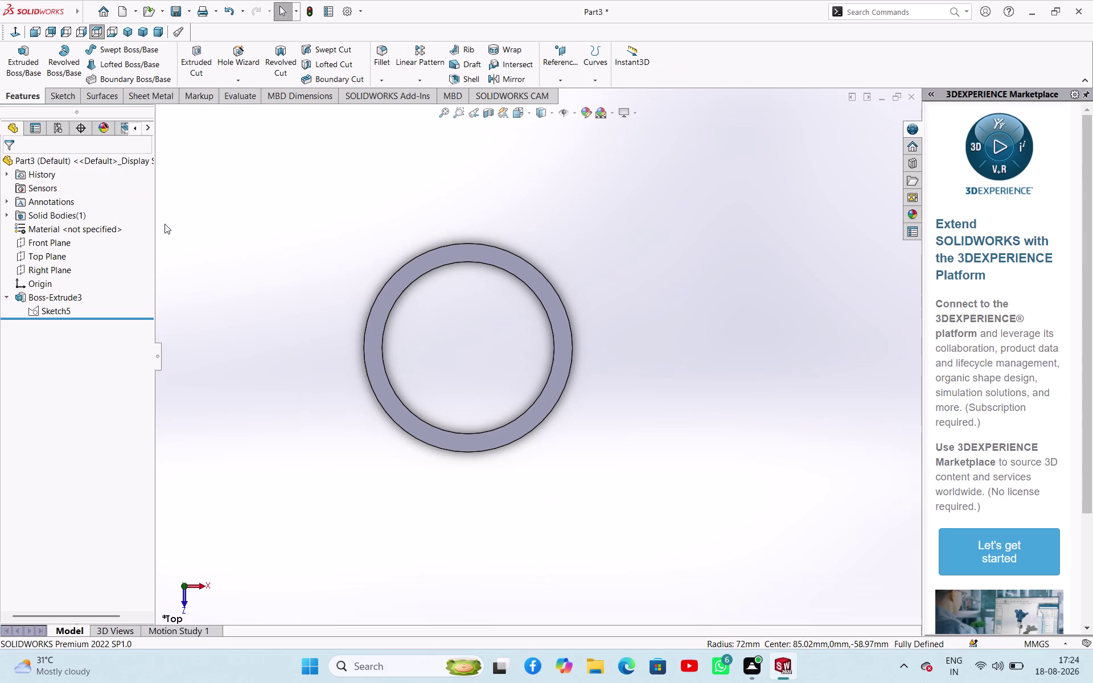
click(36, 70)
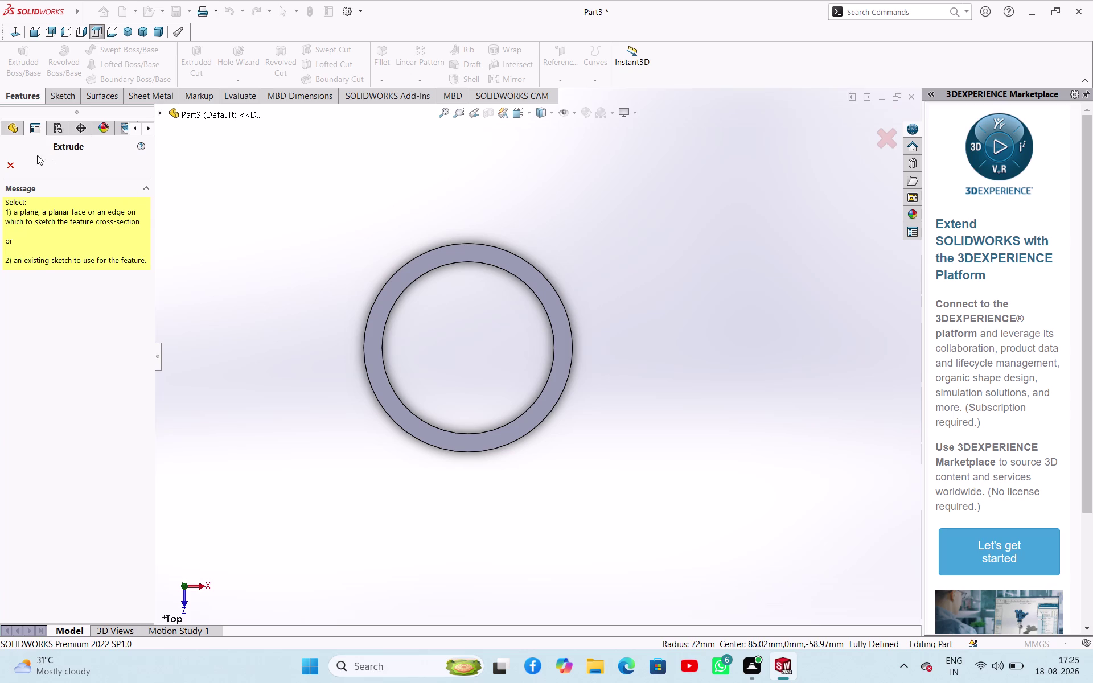
click(15, 165)
click(249, 209)
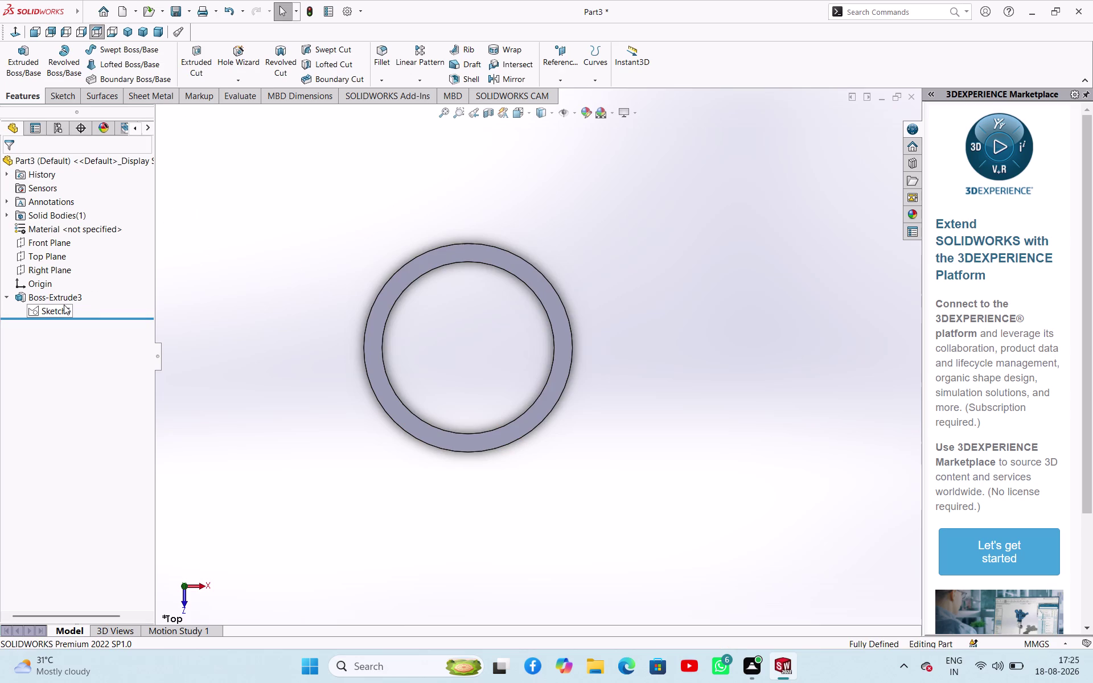
click(64, 304)
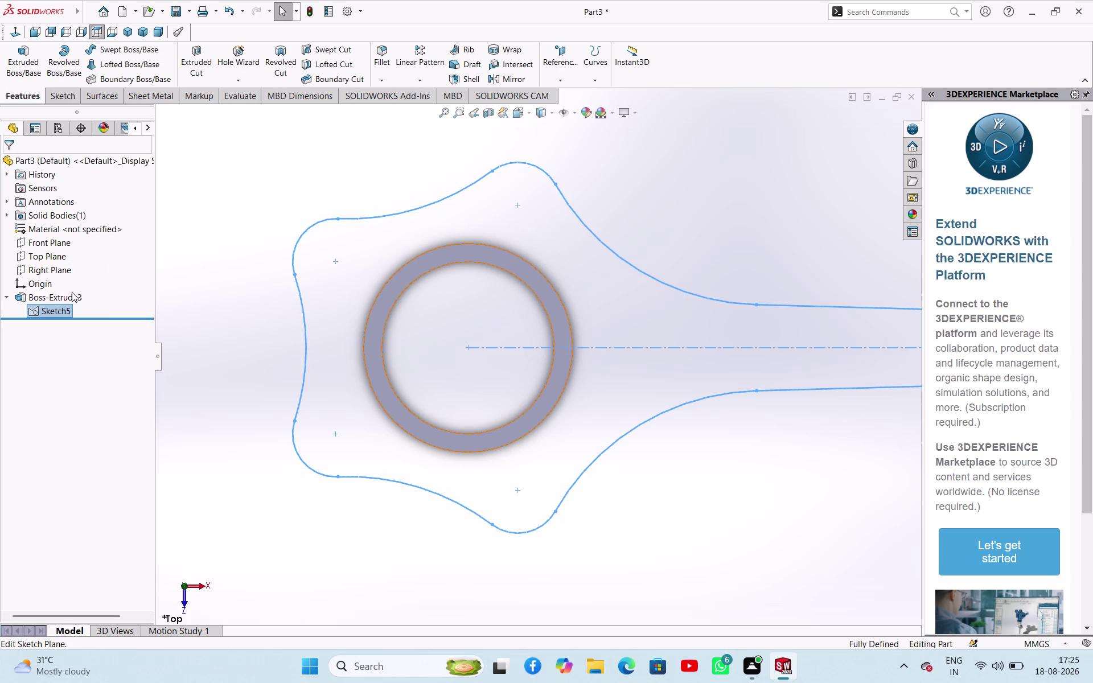
Reopen Boss-Extrude3 and confirm it without changes.
click(69, 296)
click(84, 257)
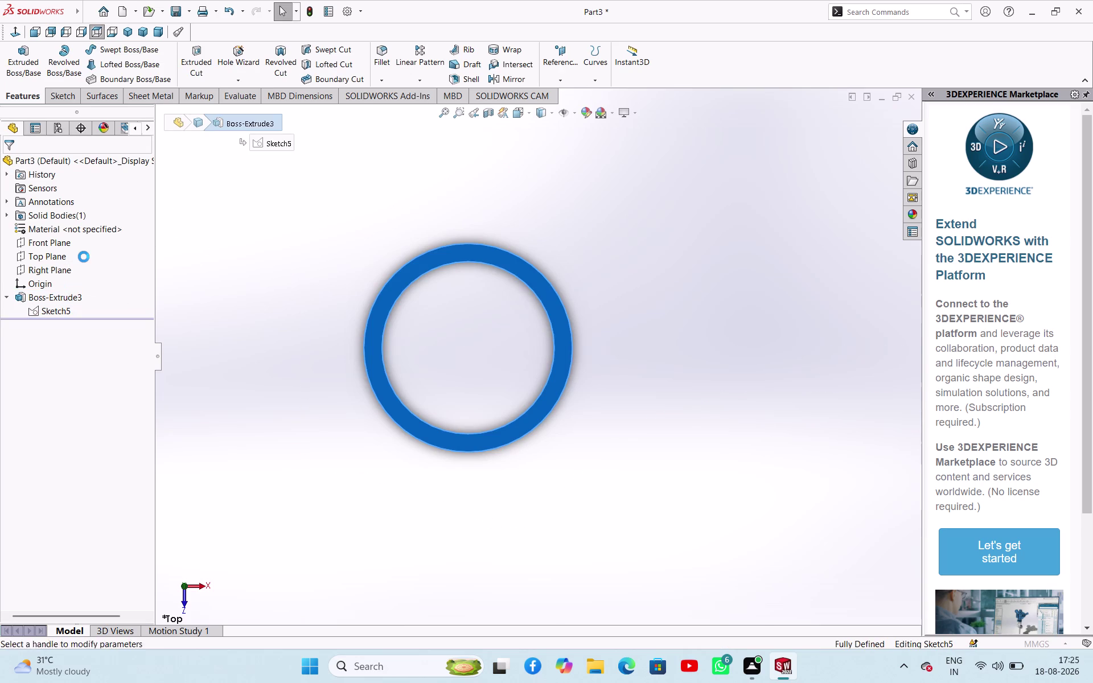
middle_drag(255, 325, 234, 187)
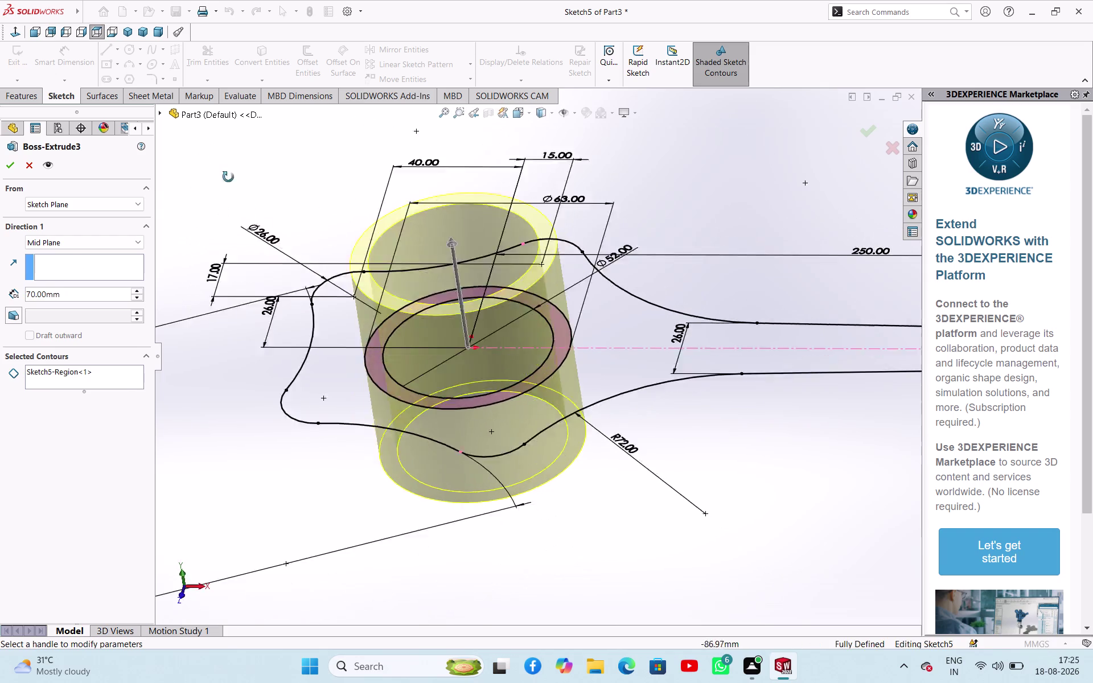
middle_drag(234, 187, 203, 166)
click(12, 164)
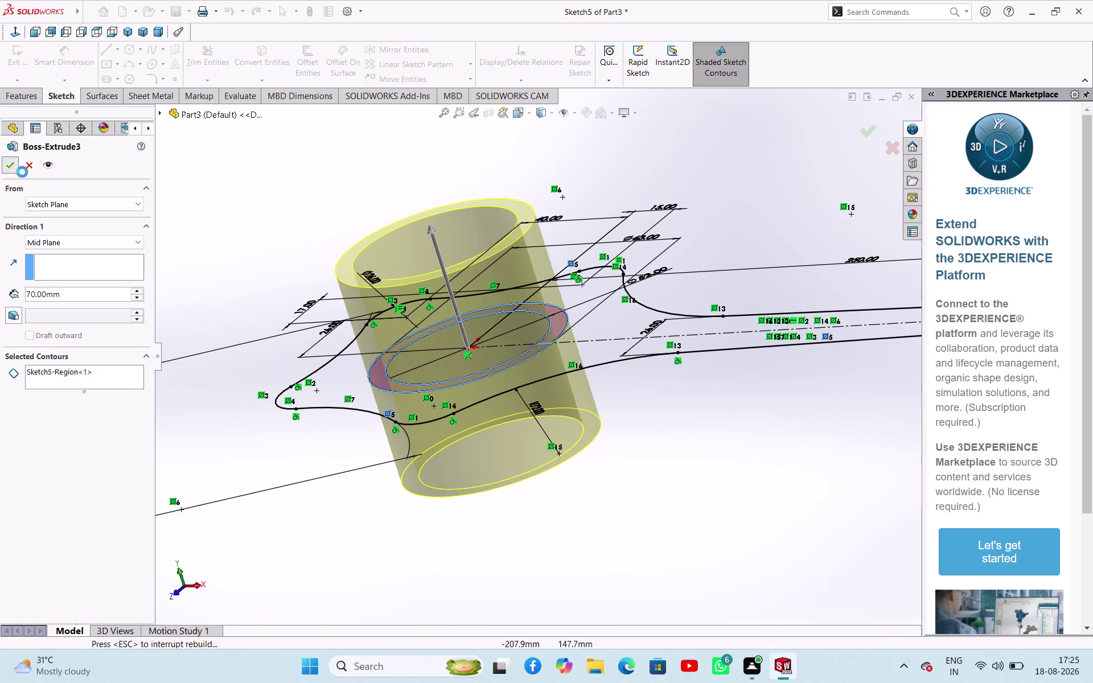
Open Sketch5 for editing and exit it without edits.
click(210, 232)
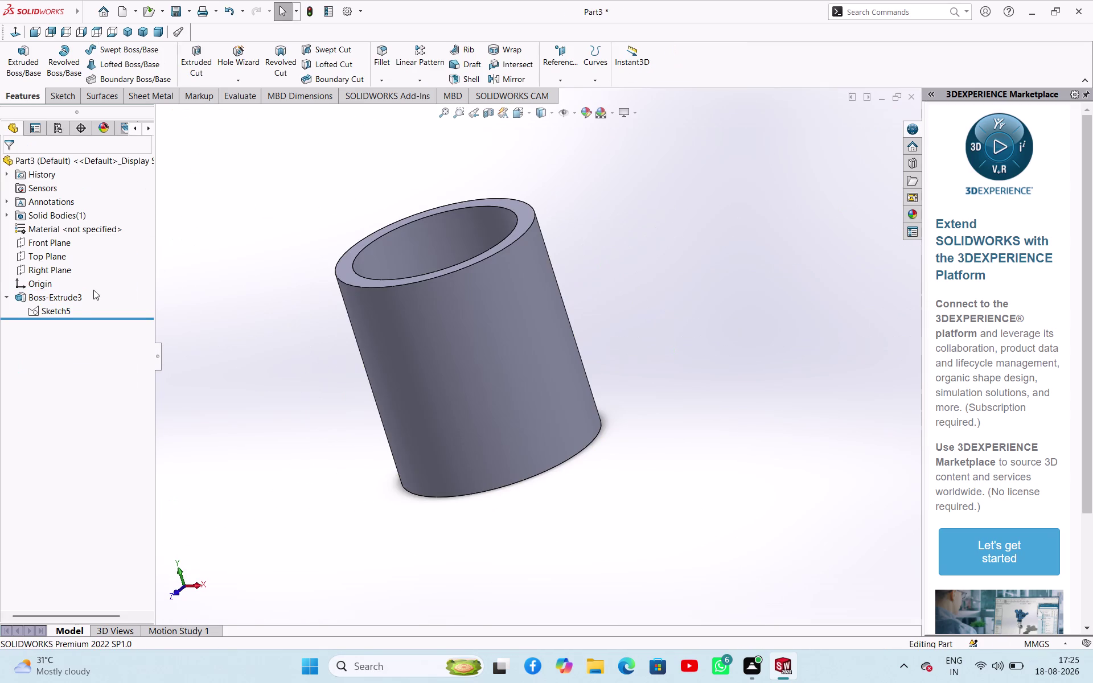
click(63, 310)
click(73, 279)
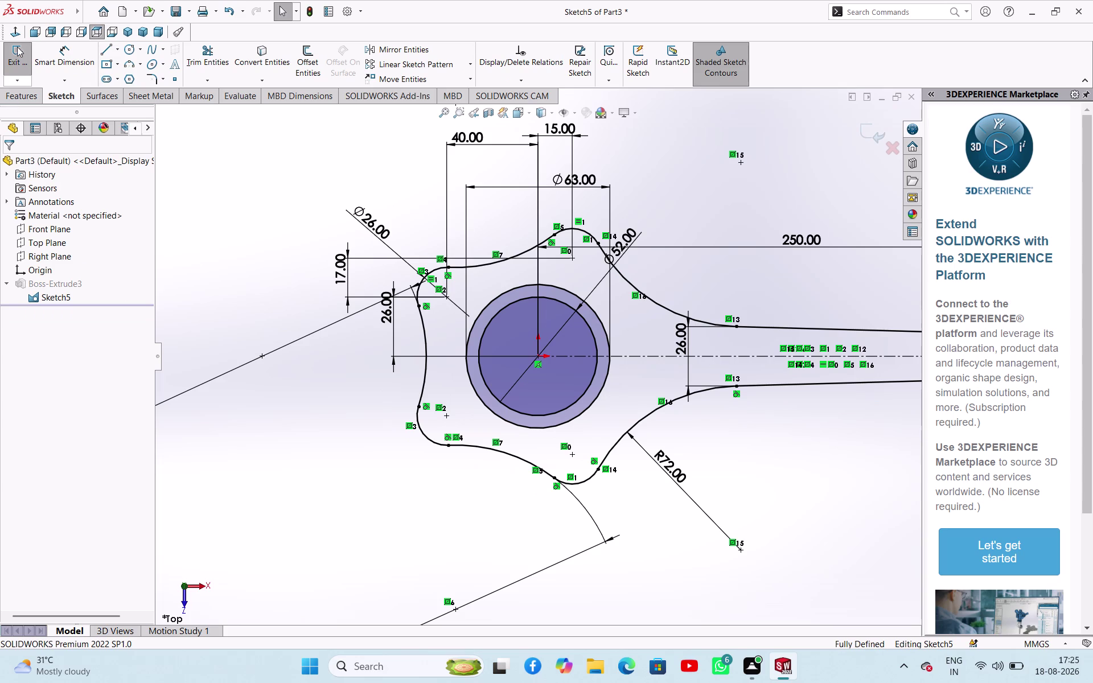
click(17, 47)
middle_drag(321, 304, 326, 156)
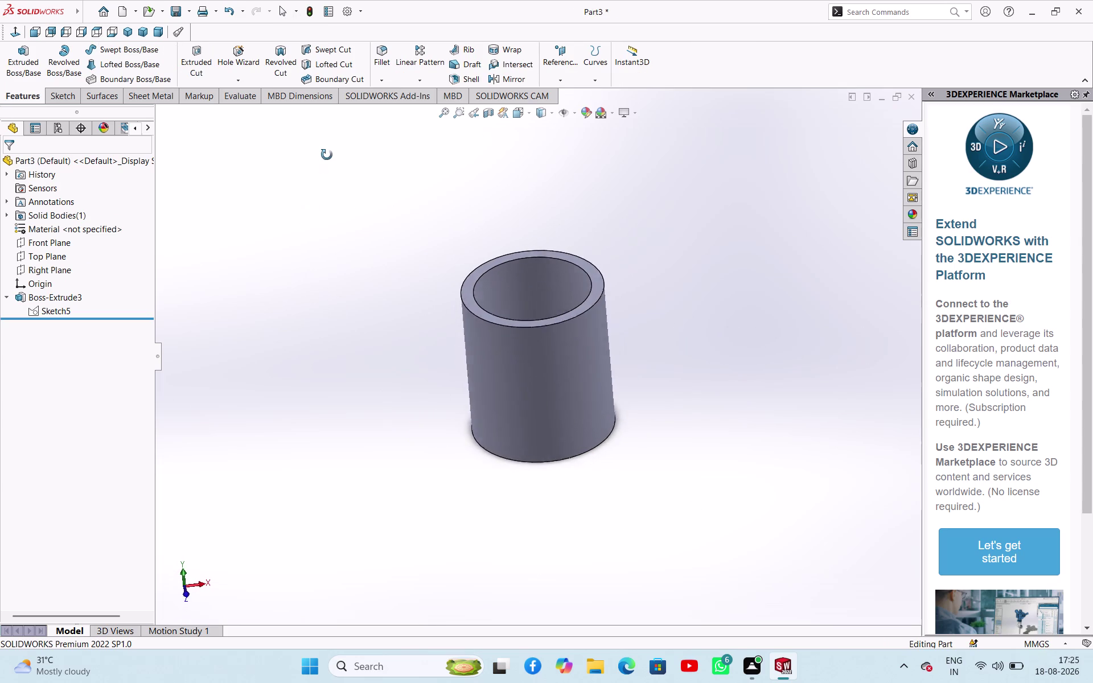
middle_drag(326, 156, 335, 145)
Hide the boss cylinder body to inspect the rod outline, then rebuild.
click(75, 298)
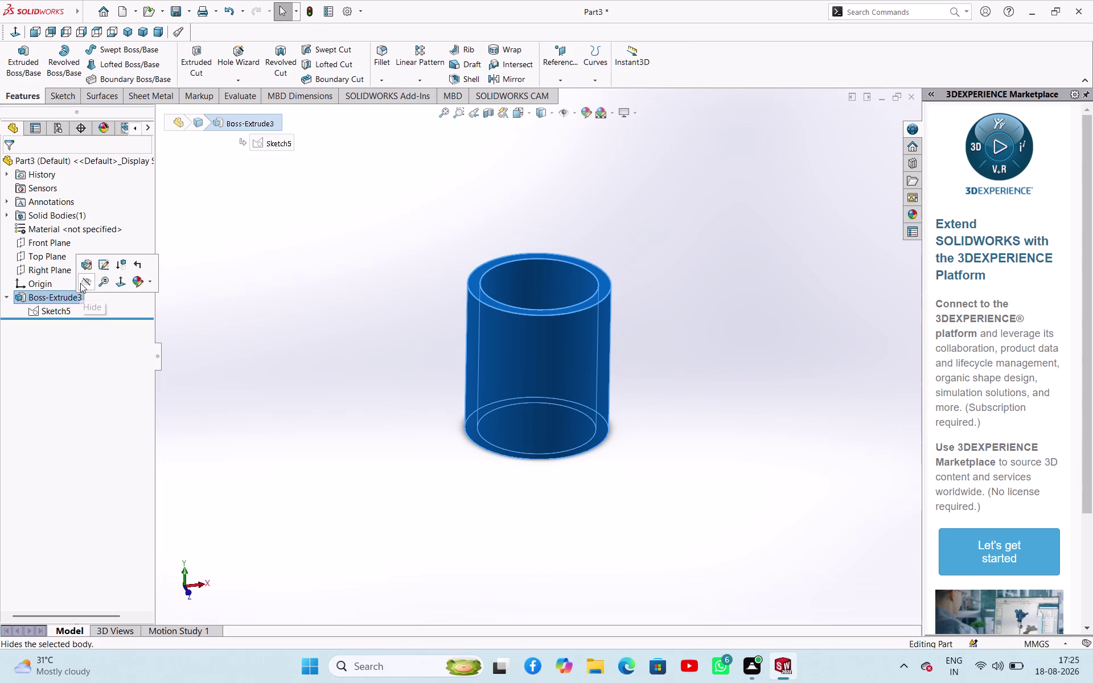
click(101, 266)
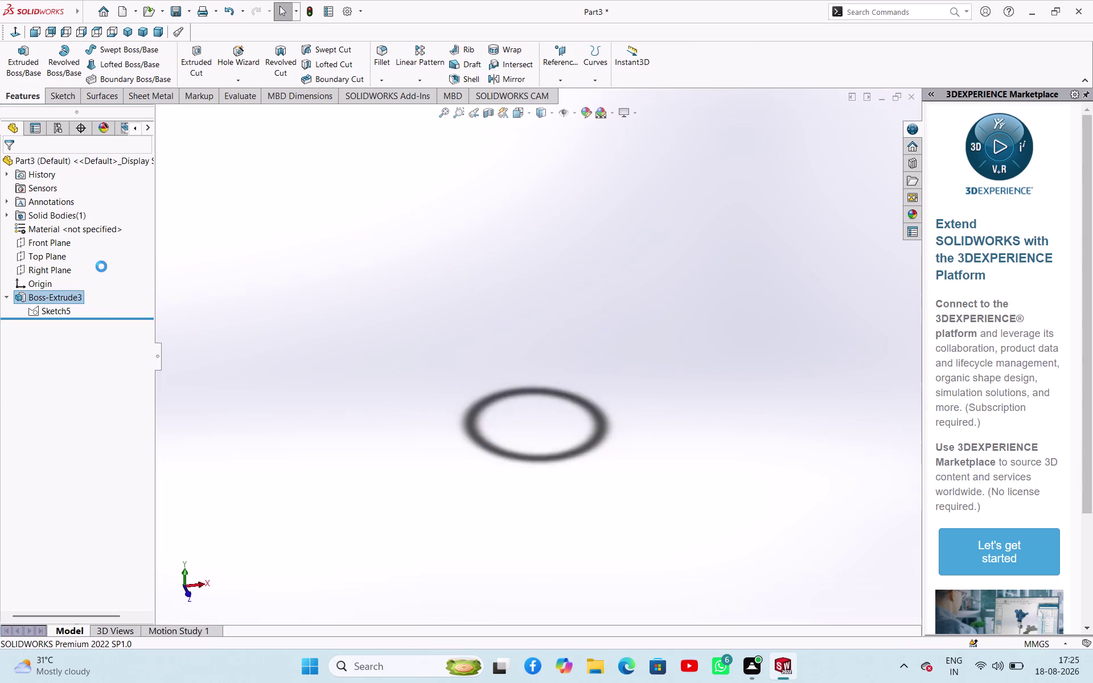
middle_drag(257, 417, 249, 301)
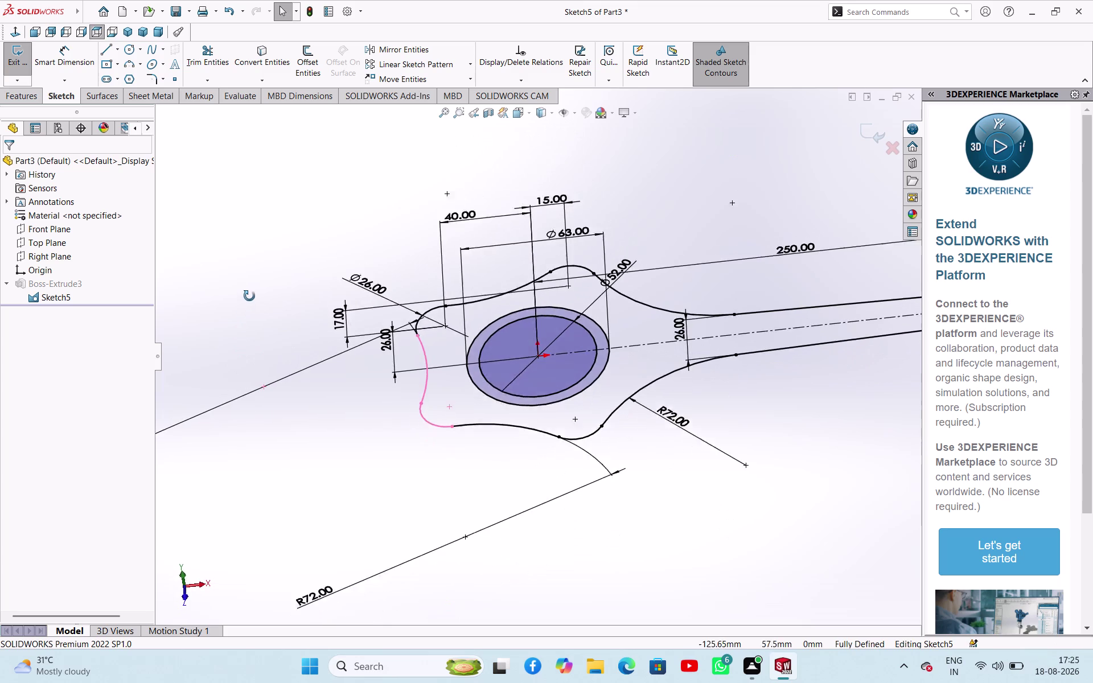
middle_drag(249, 301, 261, 304)
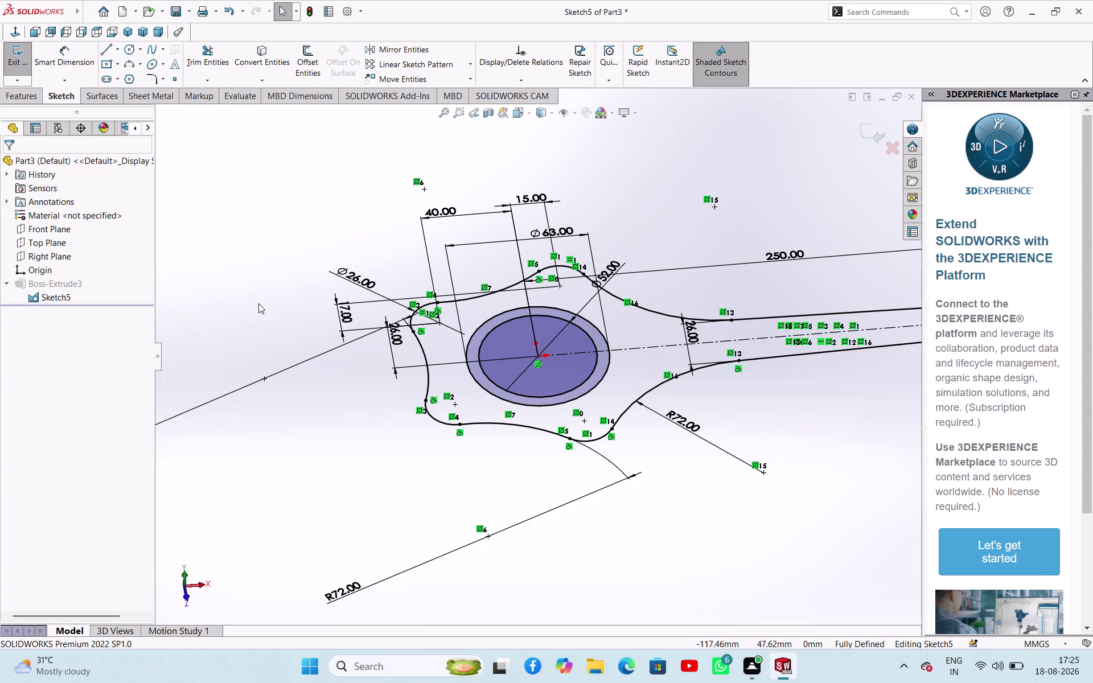
click(12, 63)
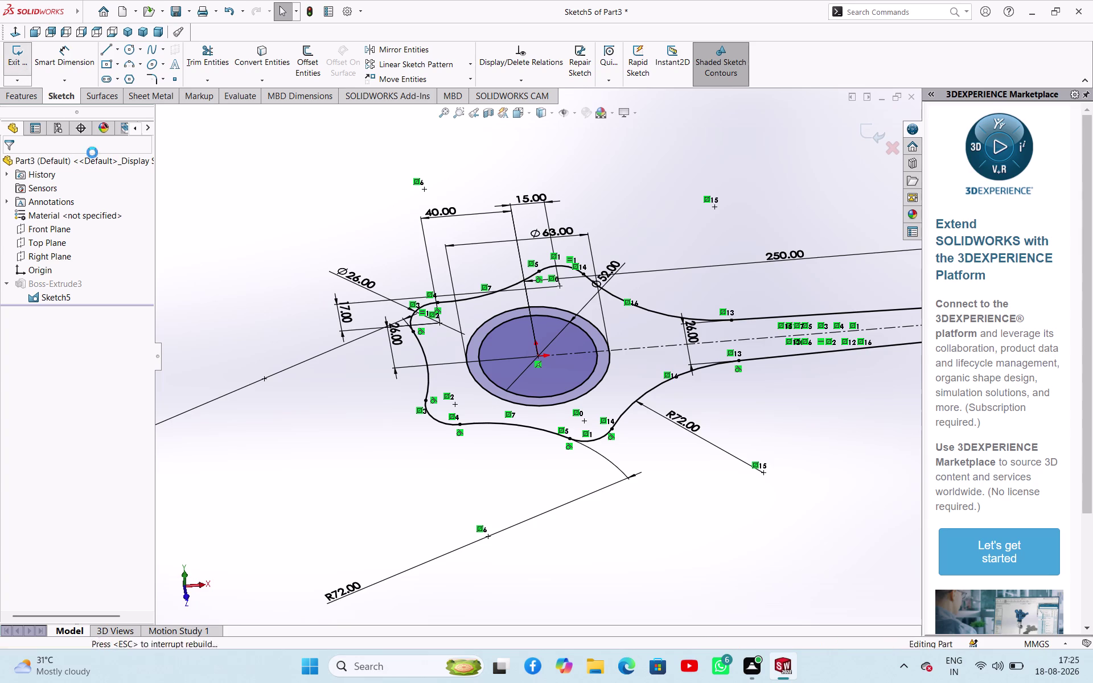
click(47, 315)
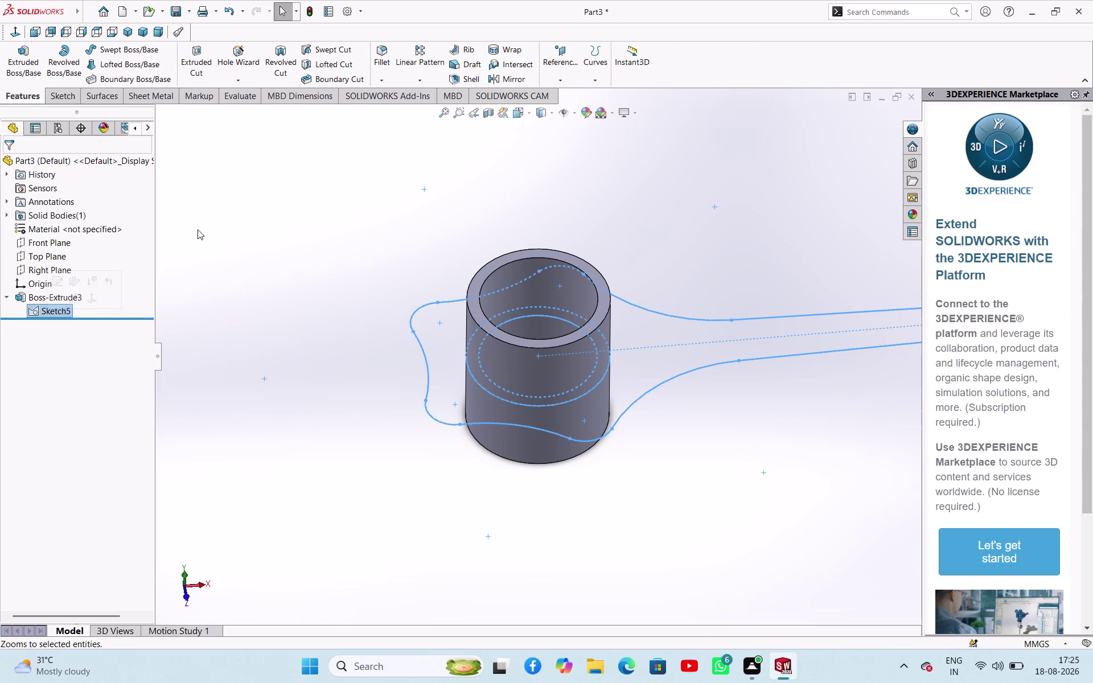
Extrude Sketch5's lever-arm region 42 mm Mid Plane with Merge result unchecked.
click(28, 58)
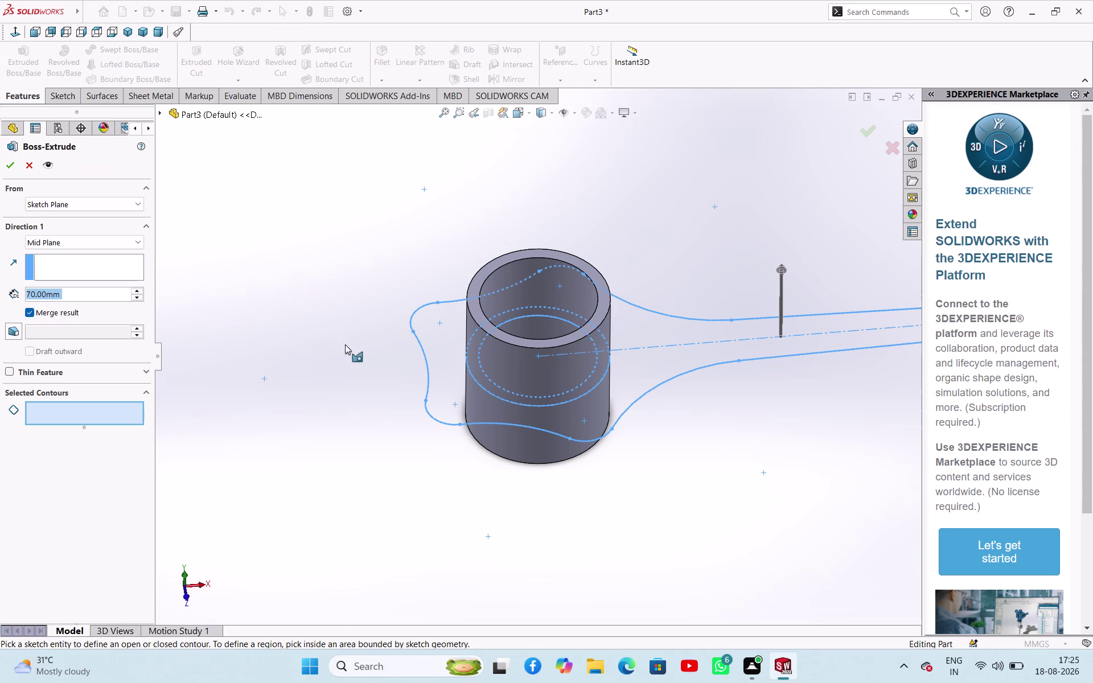
click(706, 359)
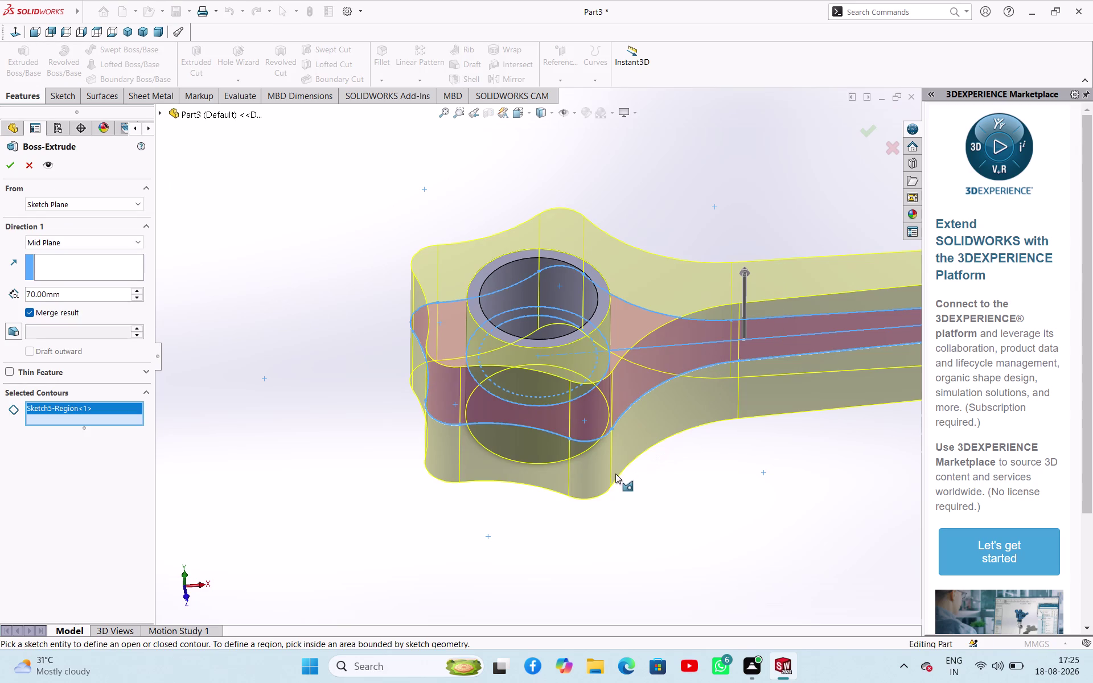
middle_drag(615, 473, 589, 486)
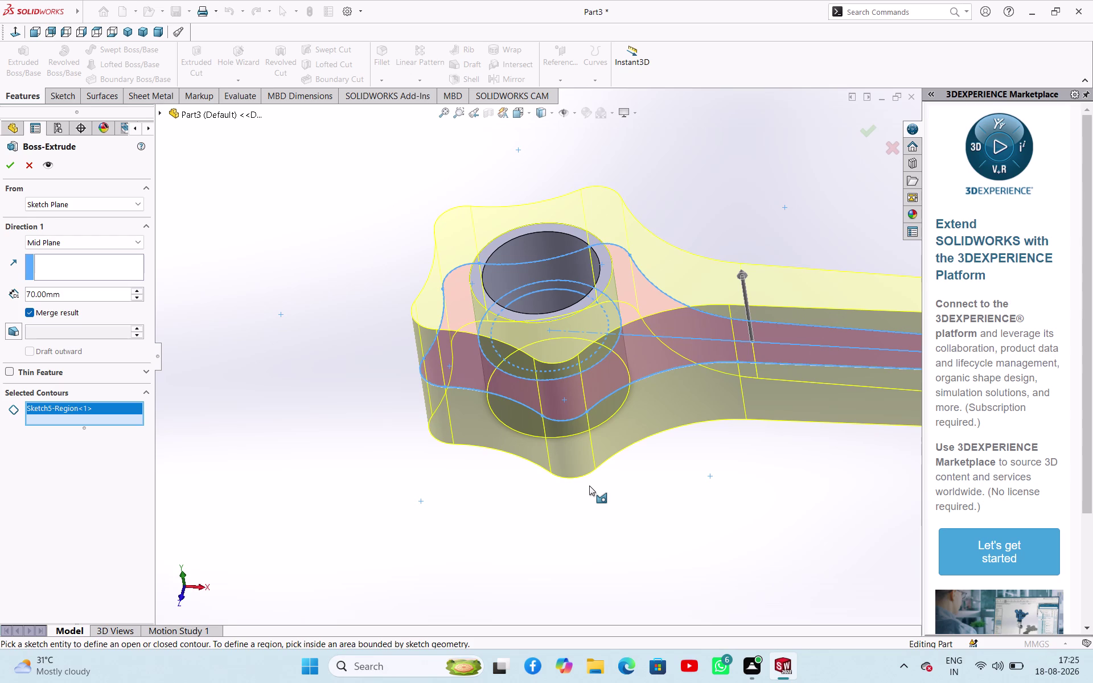
click(73, 315)
scroll(up, 3)
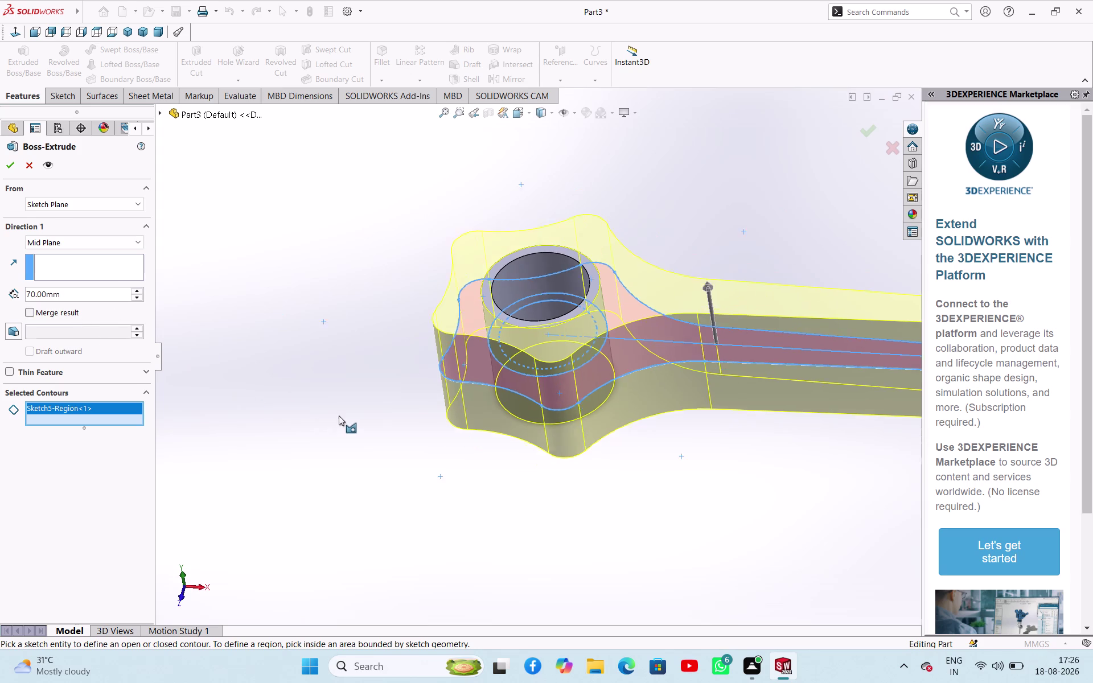
scroll(up, 3)
double_click(99, 296)
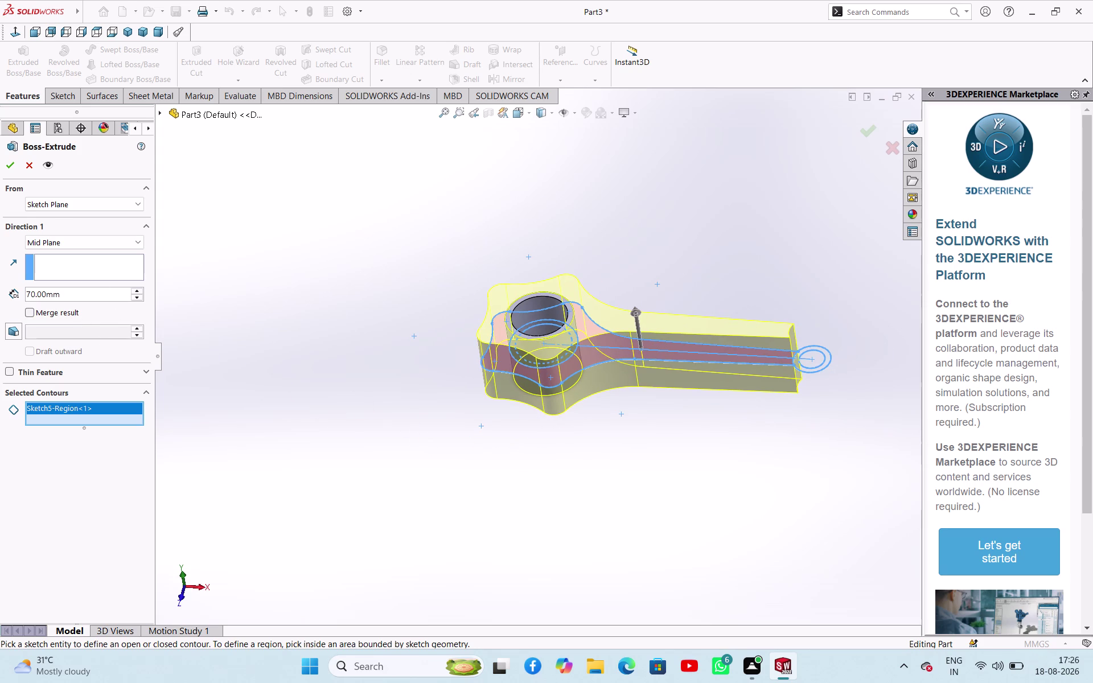
text(4)
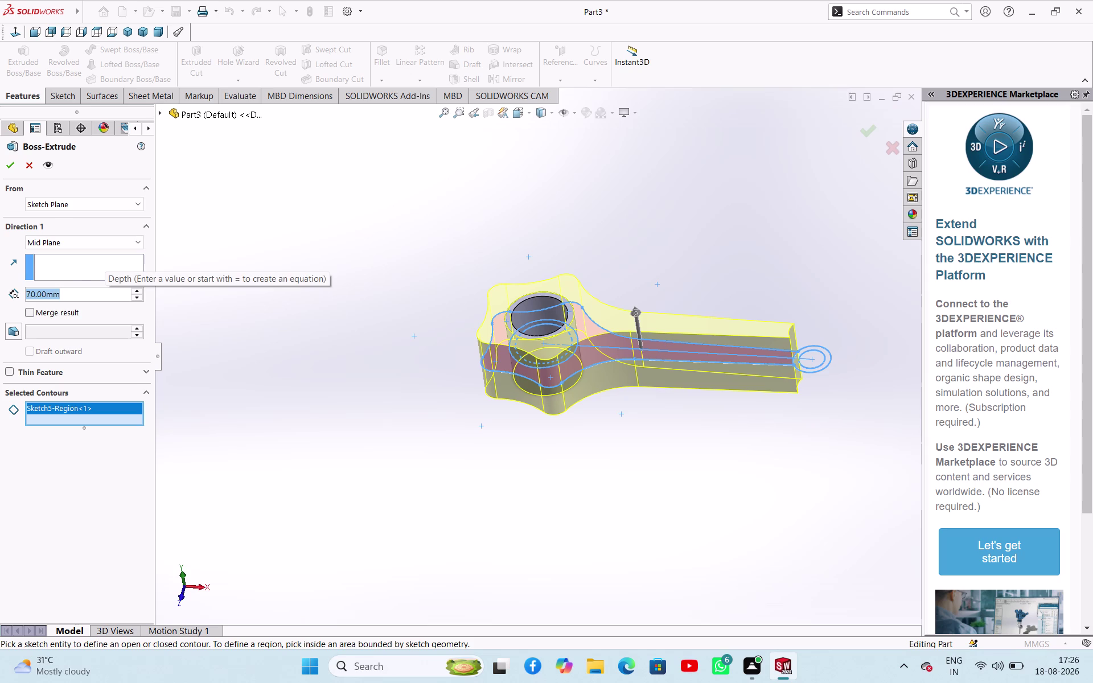
text(2)
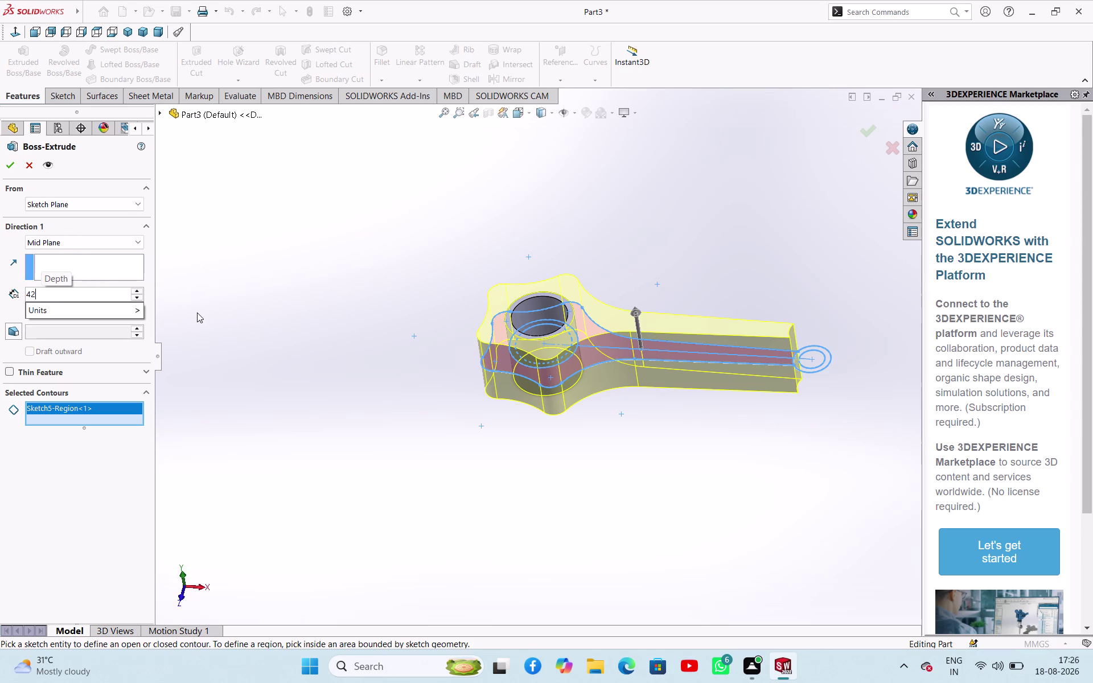
click(215, 313)
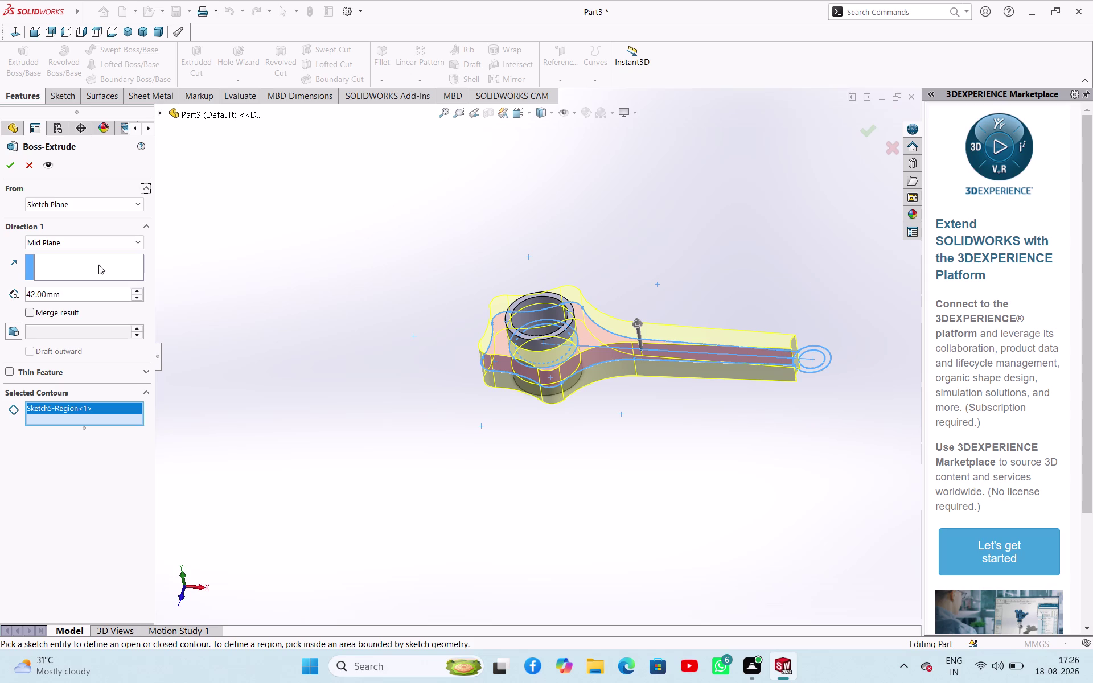
click(10, 168)
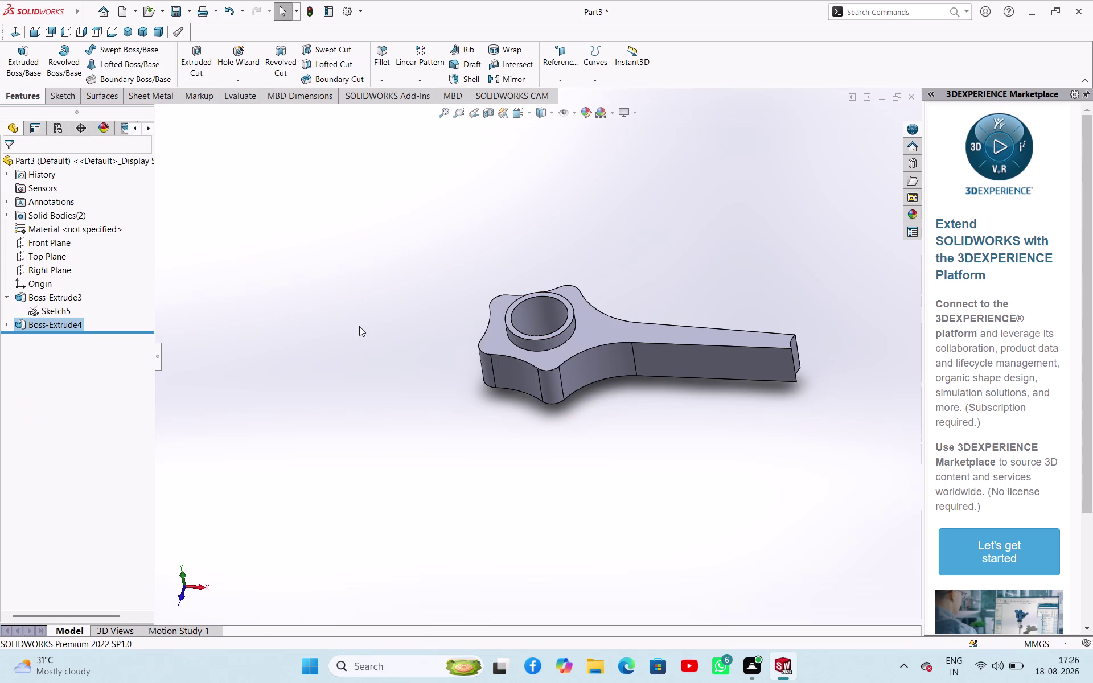
Show Sketch5 again and cancel a trial extrusion from it.
click(359, 326)
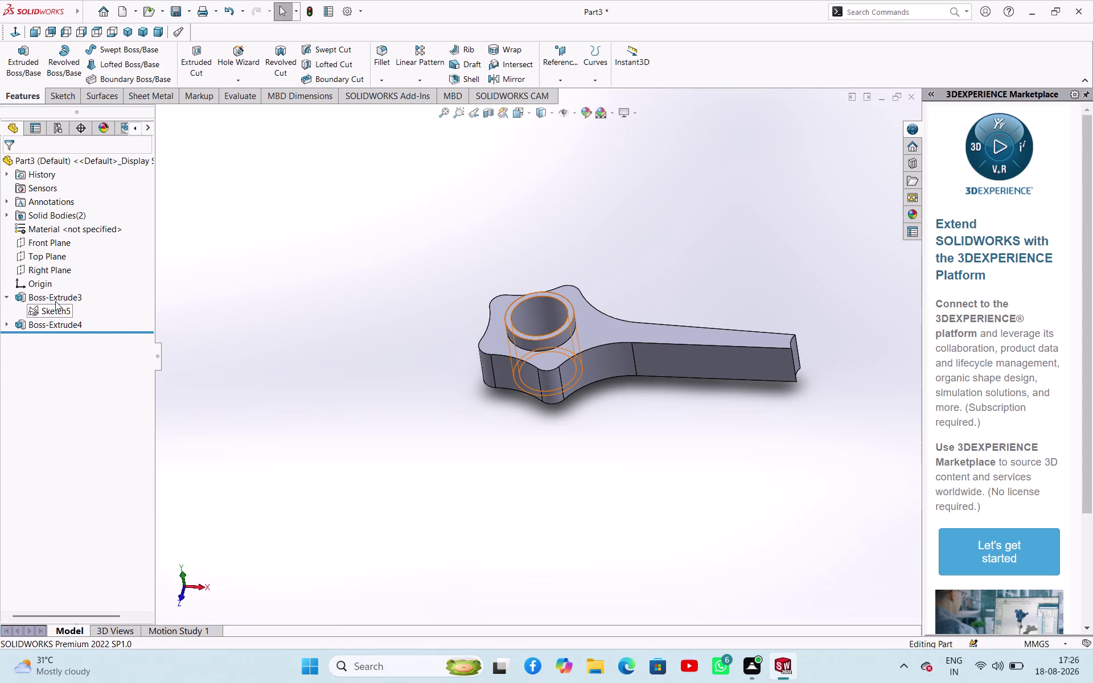
click(58, 312)
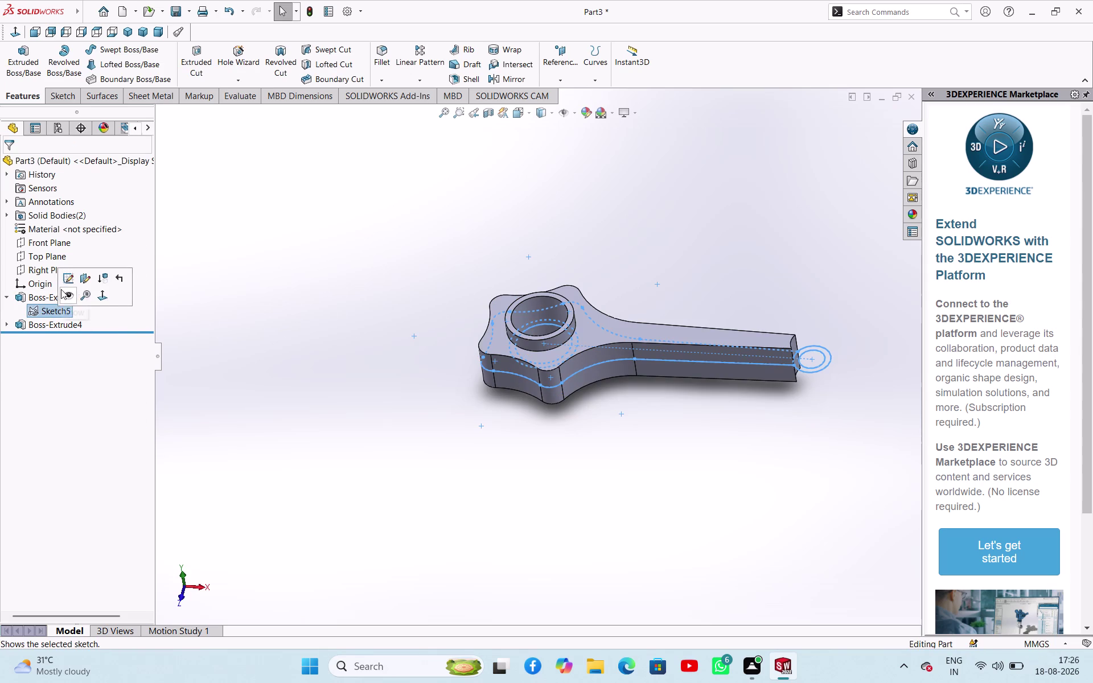
click(30, 59)
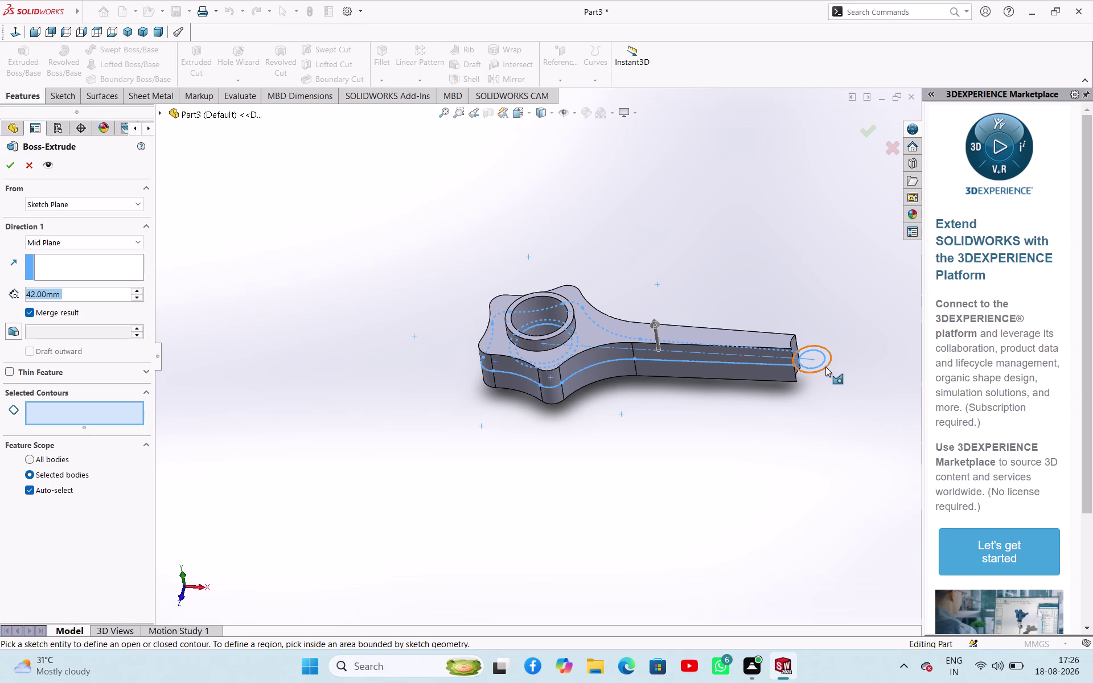
scroll(down, 3)
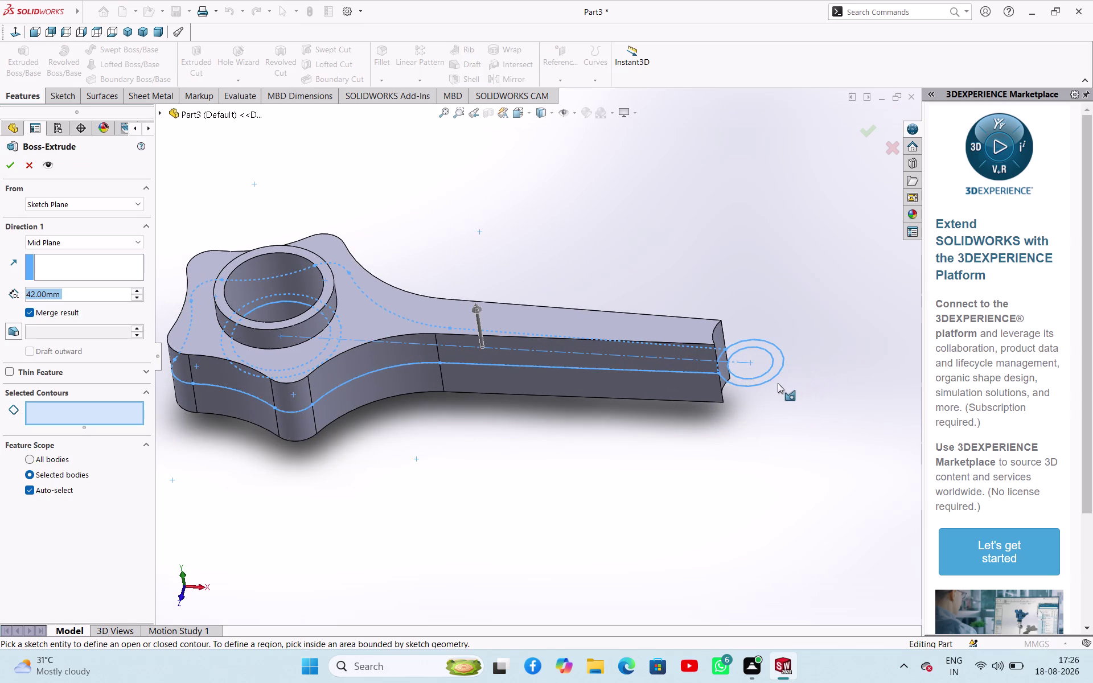
scroll(up, 3)
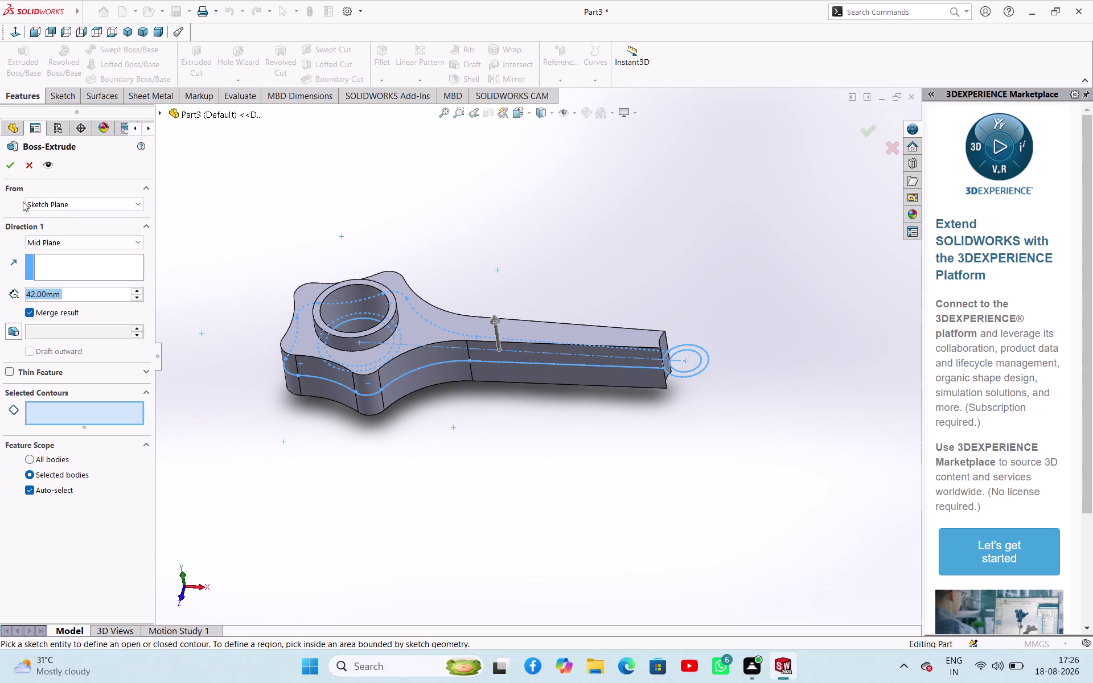
click(21, 169)
Edit Boss-Extrude4 to check Merge result, joining the arm to the boss.
click(290, 269)
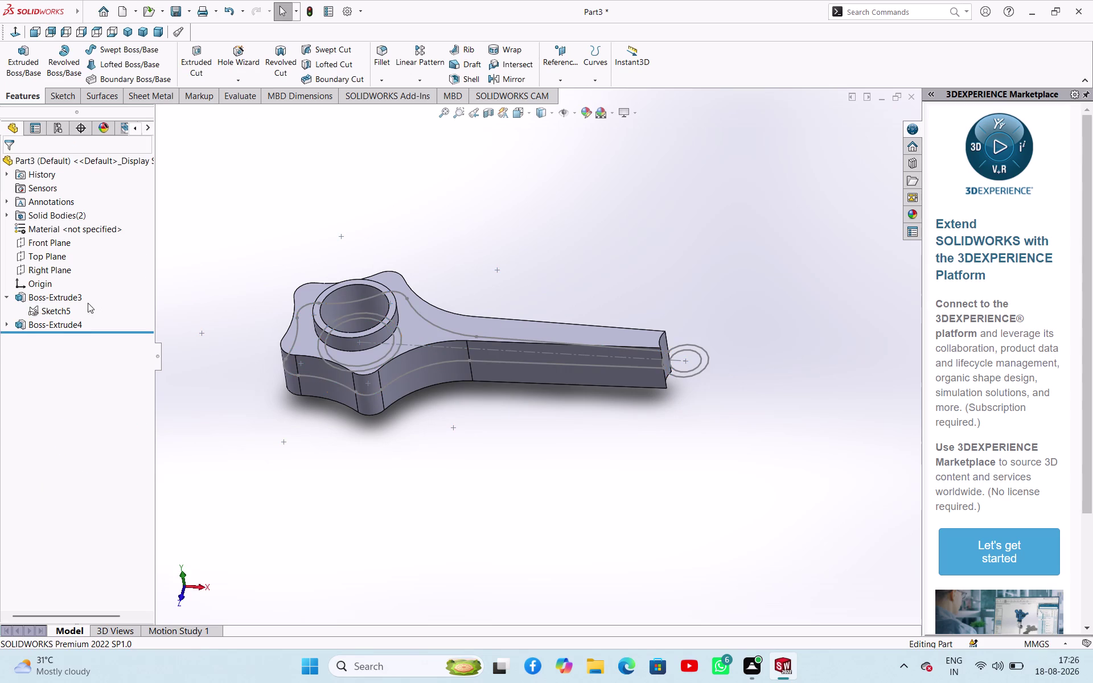
click(61, 323)
click(68, 298)
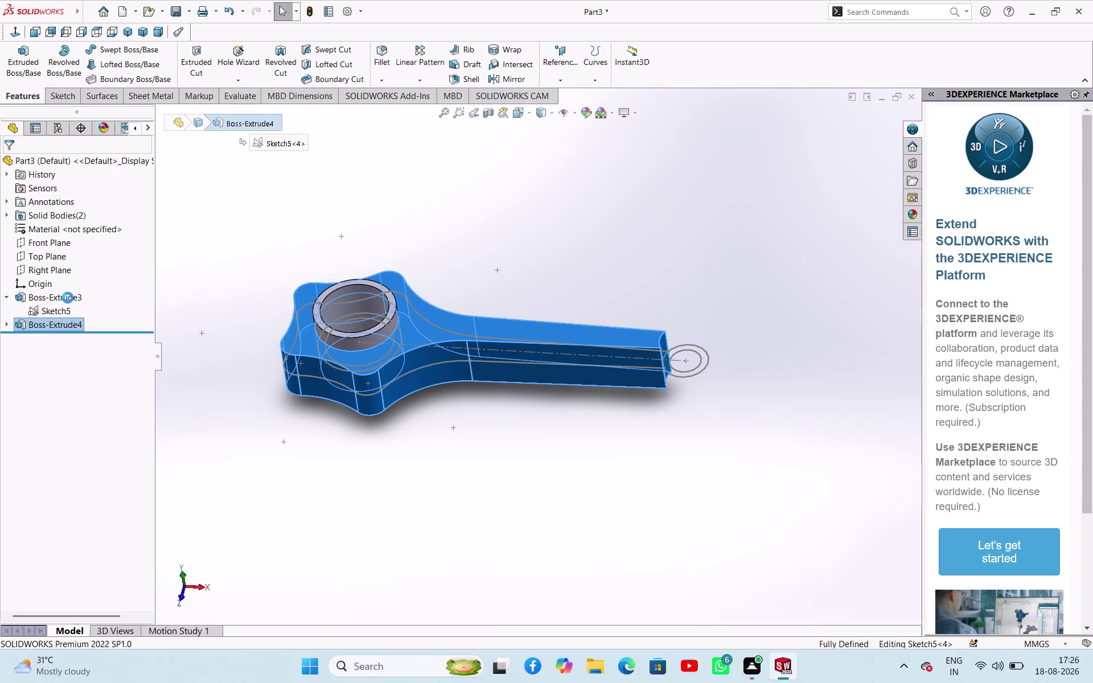
click(30, 313)
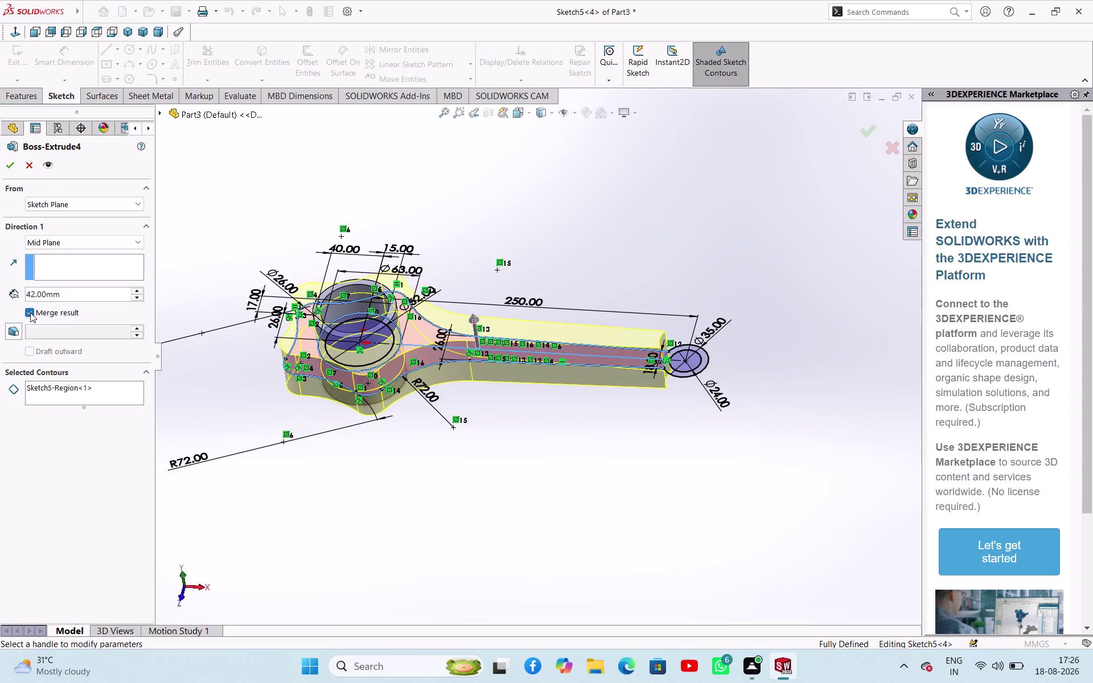
click(7, 163)
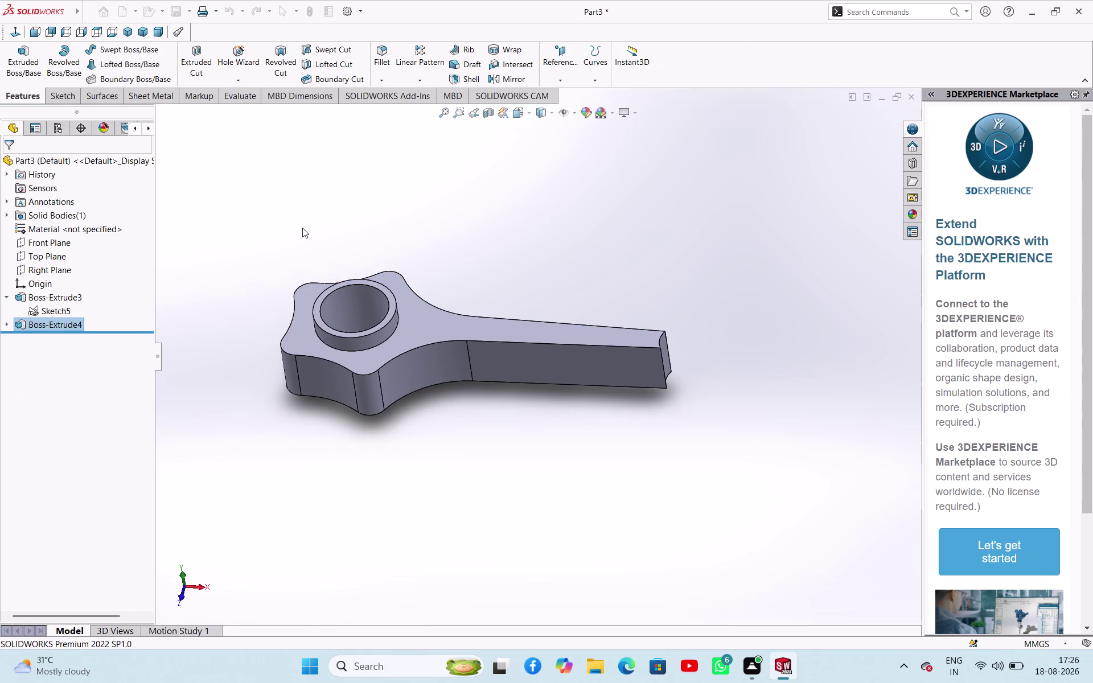
Select Sketch5 under the boss feature and show it.
click(66, 296)
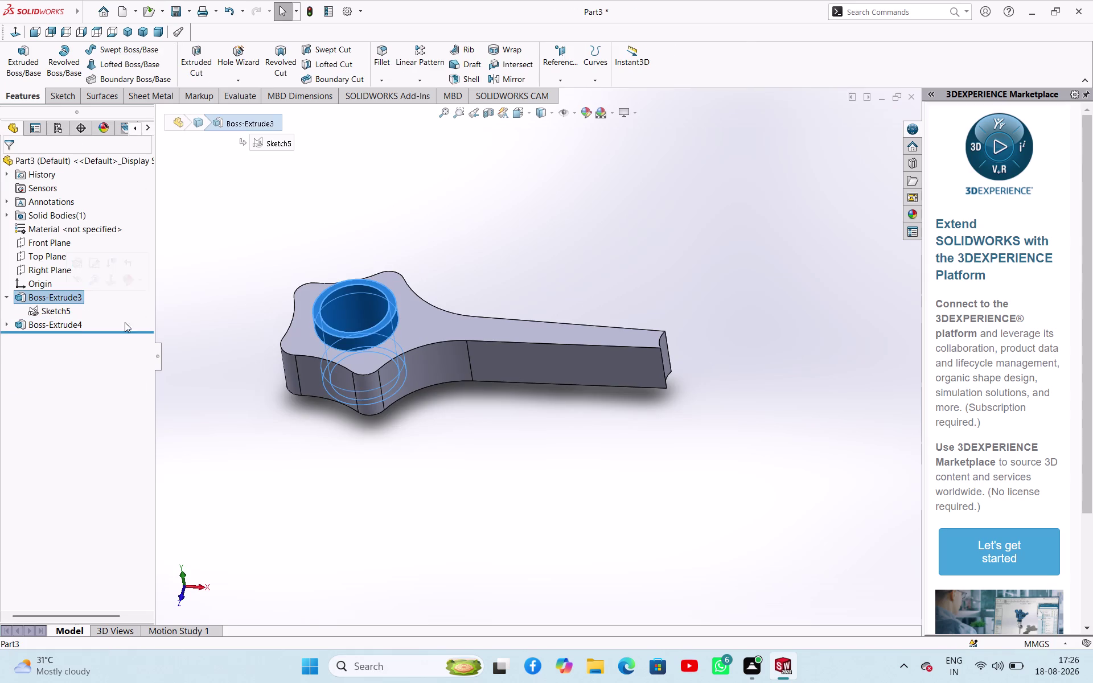
click(271, 228)
click(68, 308)
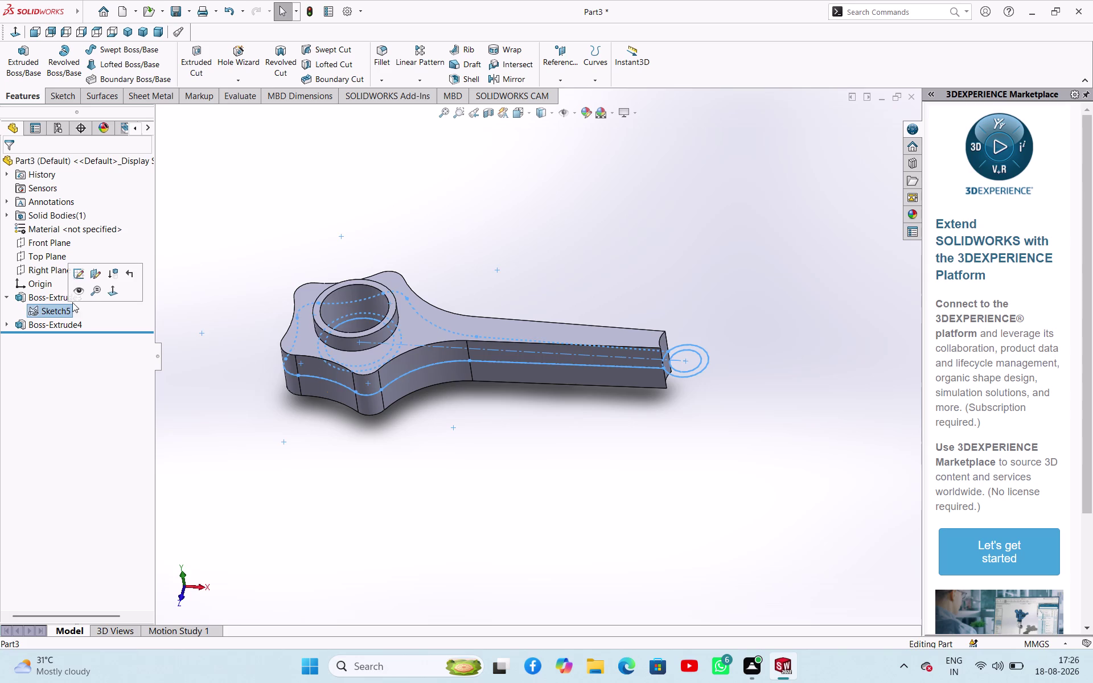
click(18, 63)
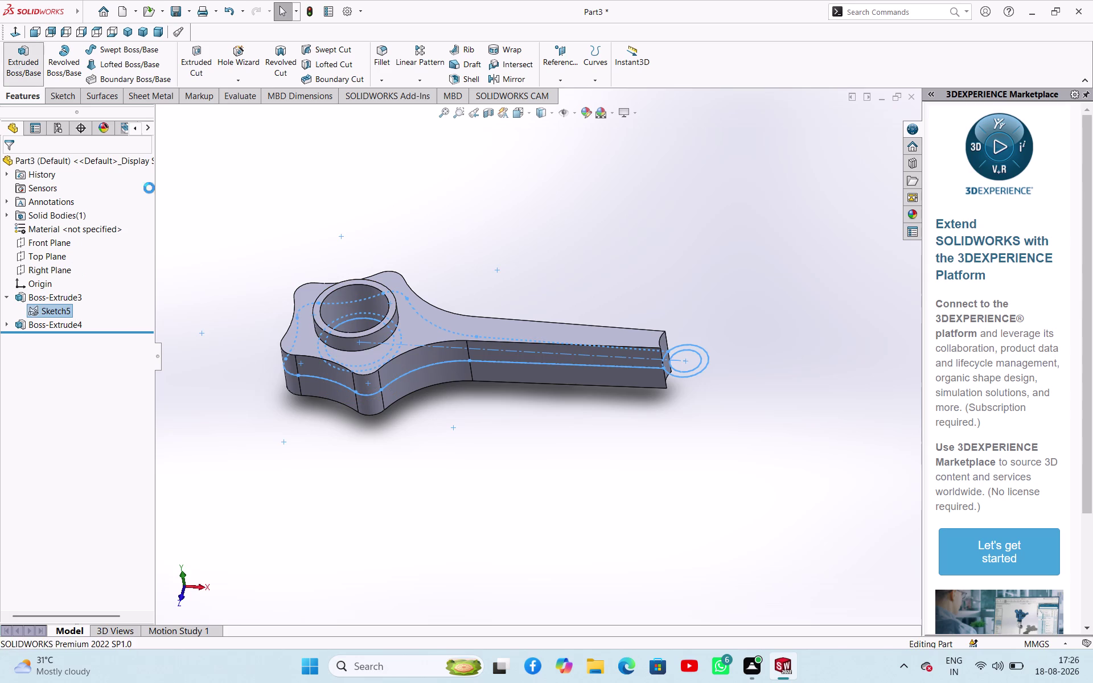
Extrude the small-end ring 42 mm Mid Plane as separate body Boss-Extrude5.
click(705, 361)
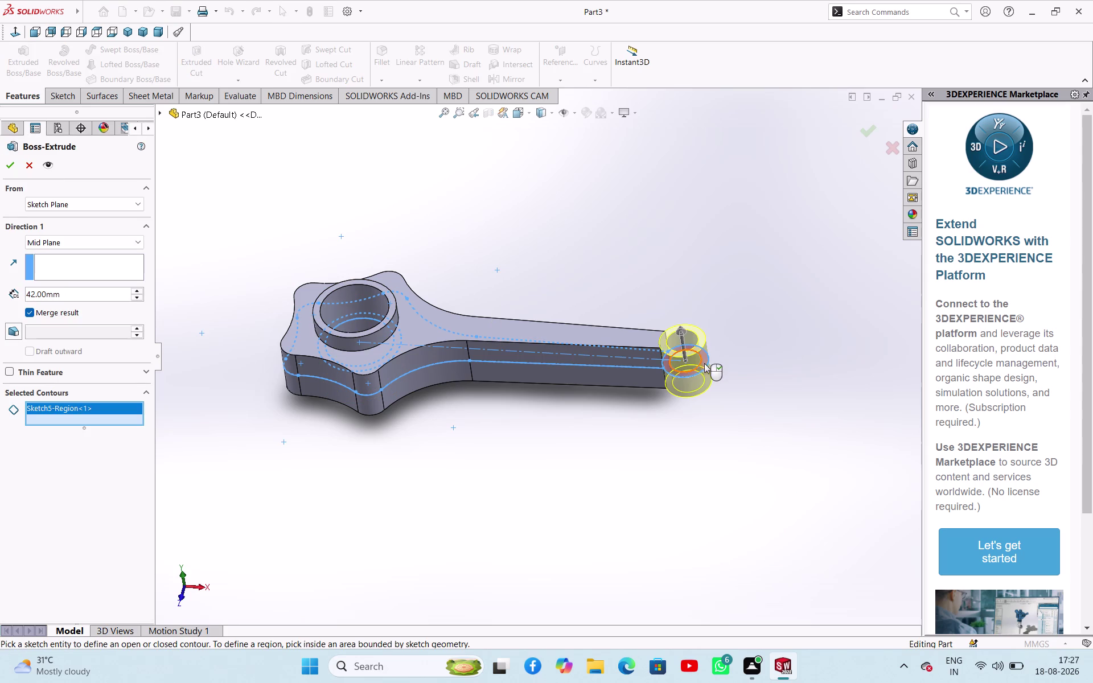
click(75, 313)
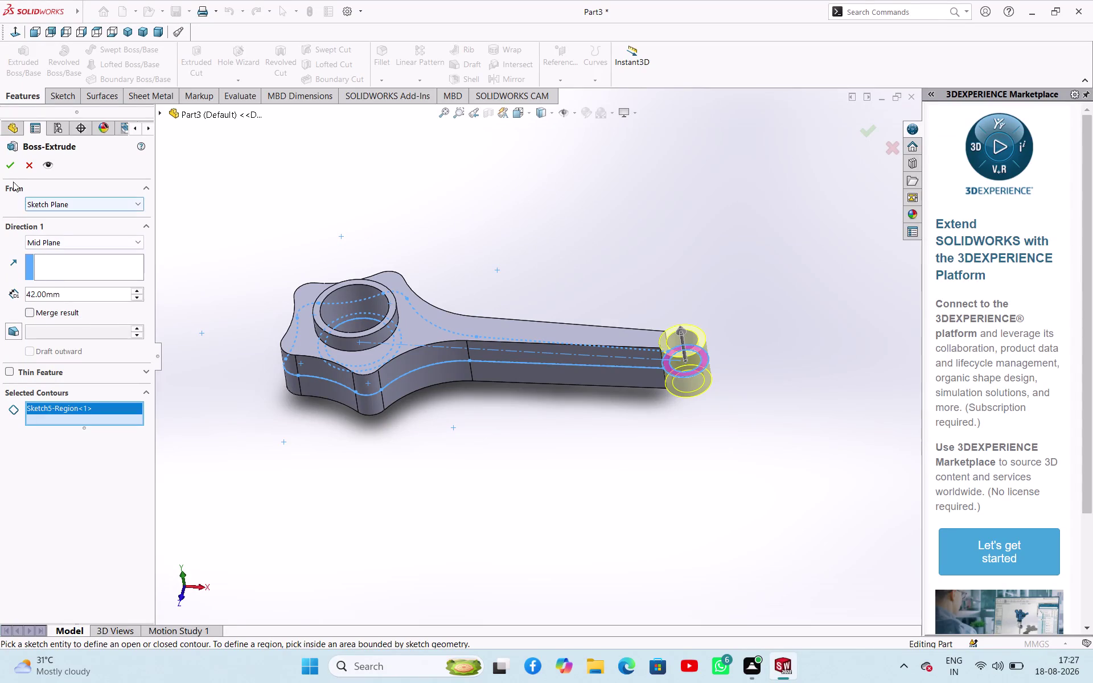
click(9, 164)
click(562, 242)
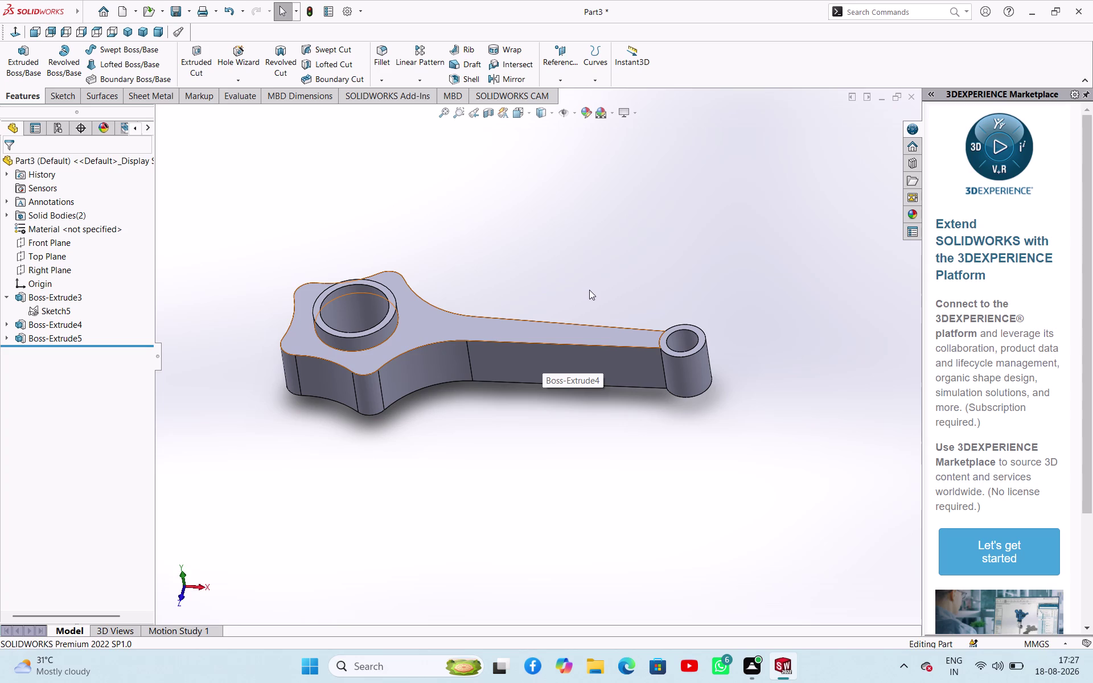
Select Top Plane and open Sketch6 on it.
click(59, 257)
middle_drag(411, 485, 431, 414)
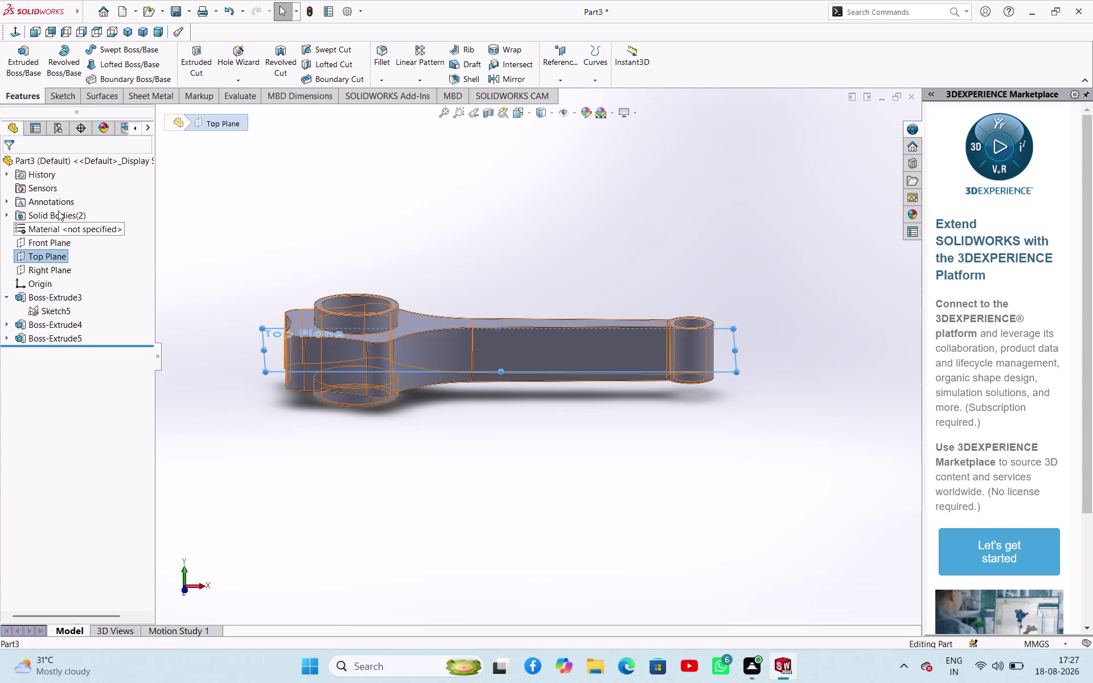
click(199, 226)
click(53, 255)
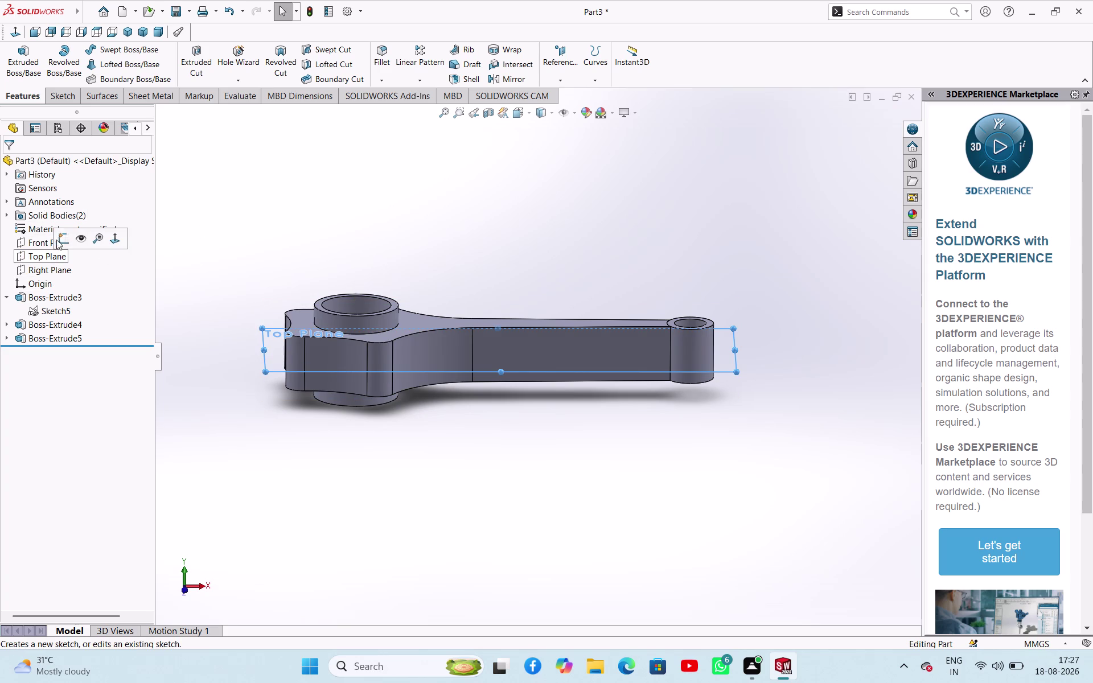
click(62, 234)
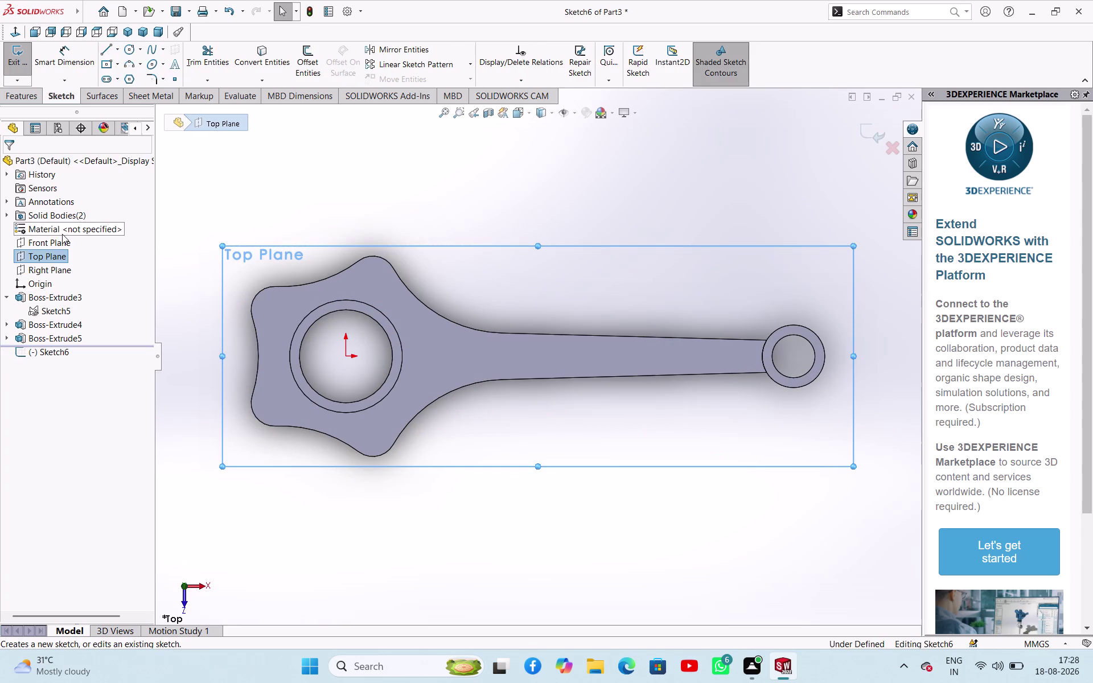